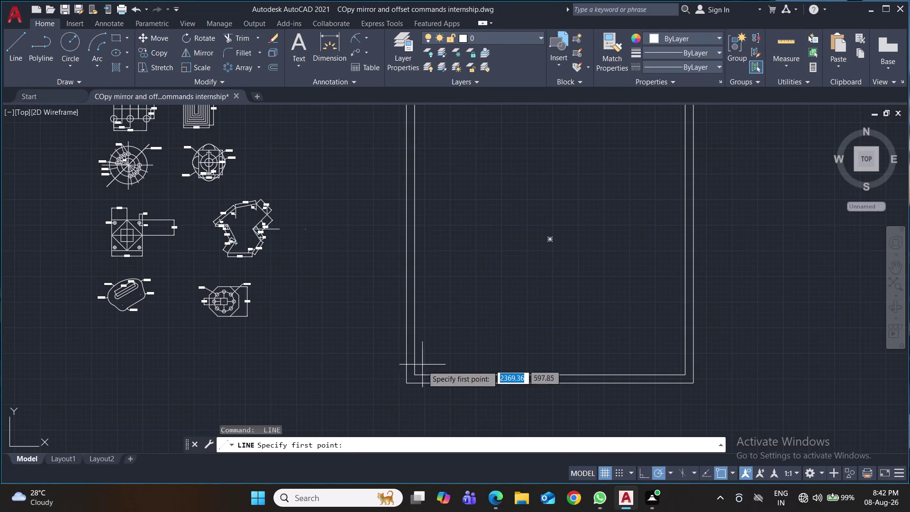
Draw diagonal mitre lines at the bottom-left and bottom-right frame corners, then save.
click(416, 376)
click(408, 386)
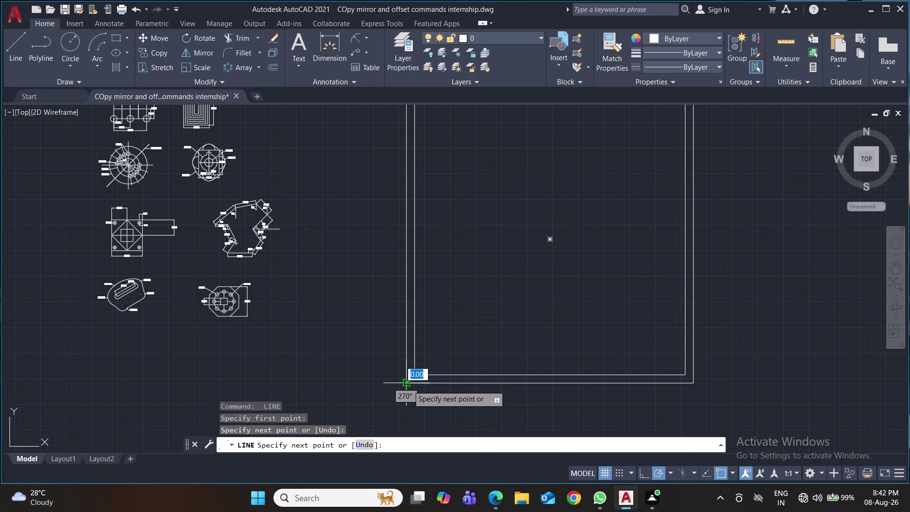
key(Return)
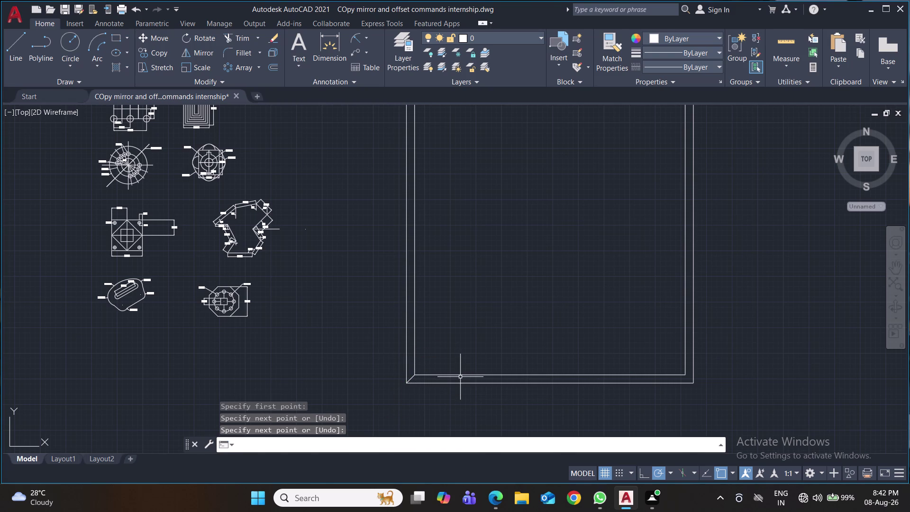
key(space)
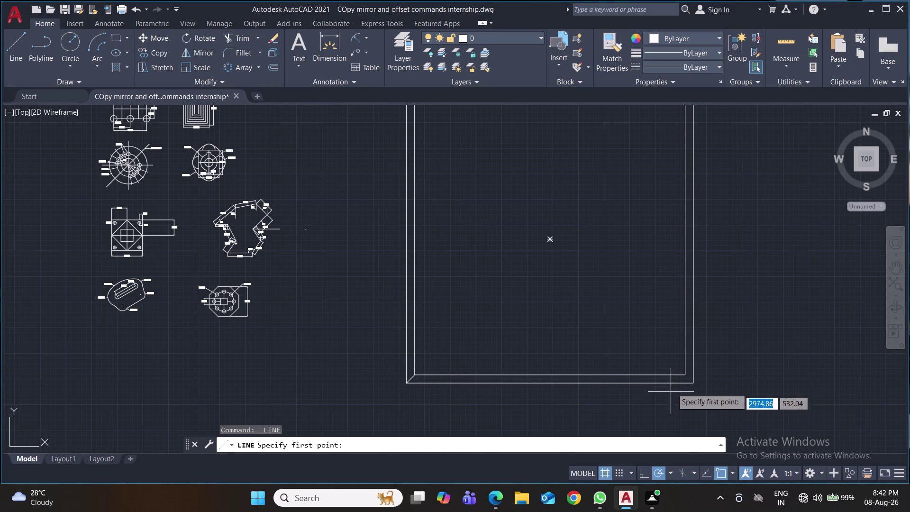
click(687, 378)
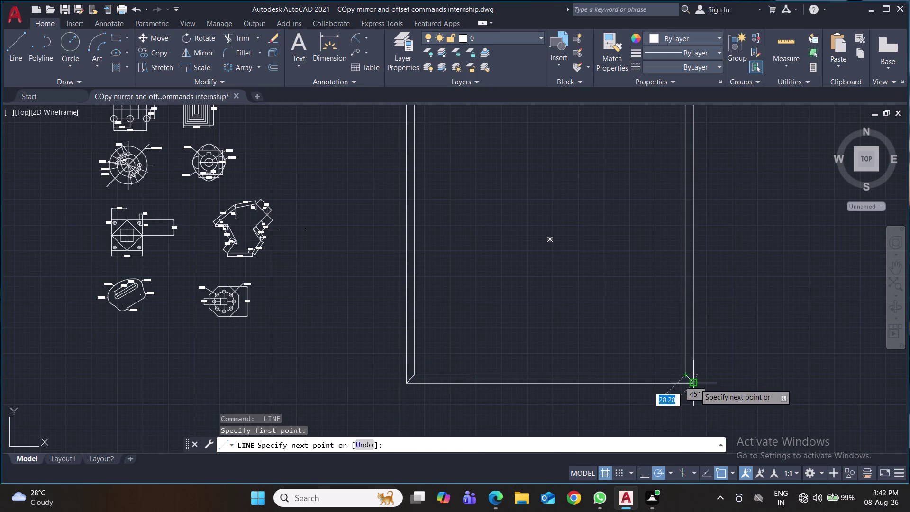
click(695, 384)
key(Return)
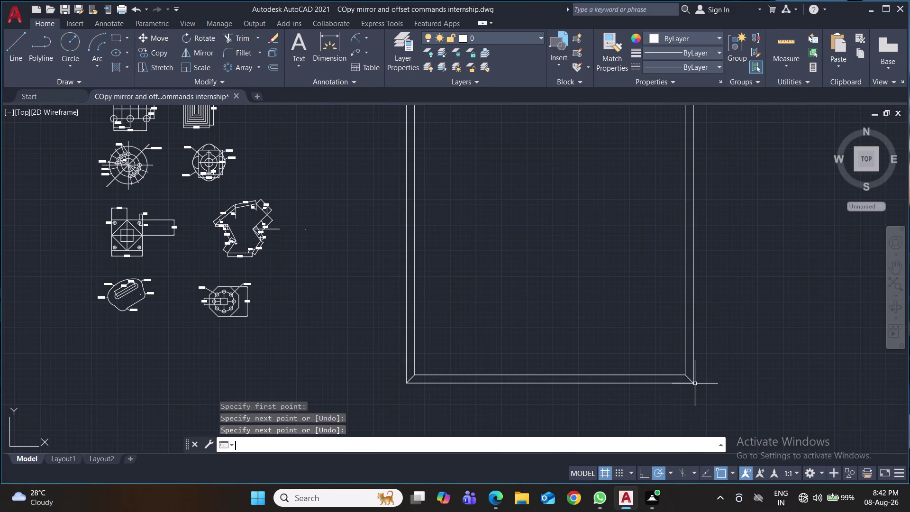
key(ctrl+s)
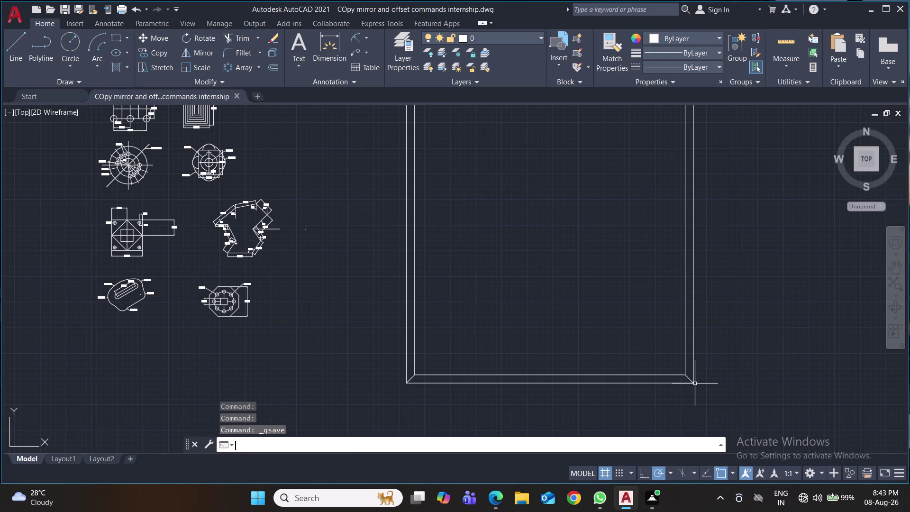
key(ctrl+s)
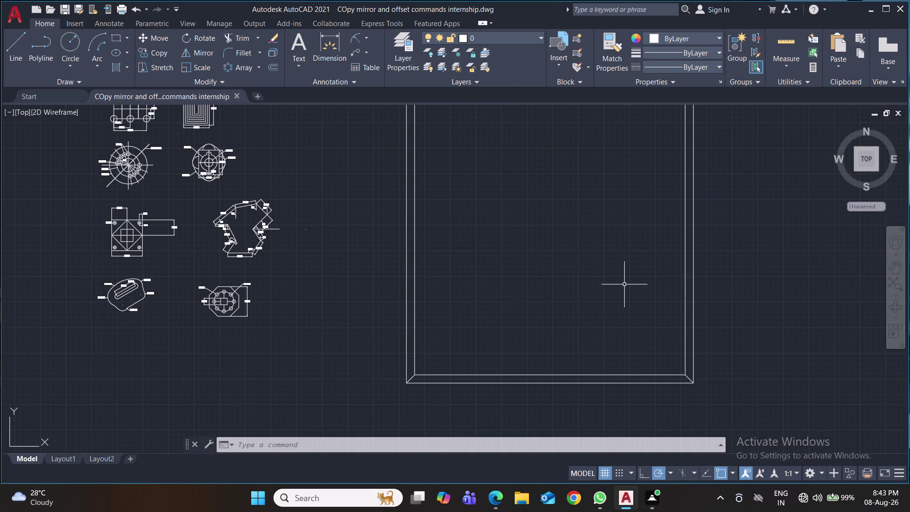
Draw a 20-unit vertical line down from the inner top edge near the top-left corner.
middle_drag(514, 322, 516, 366)
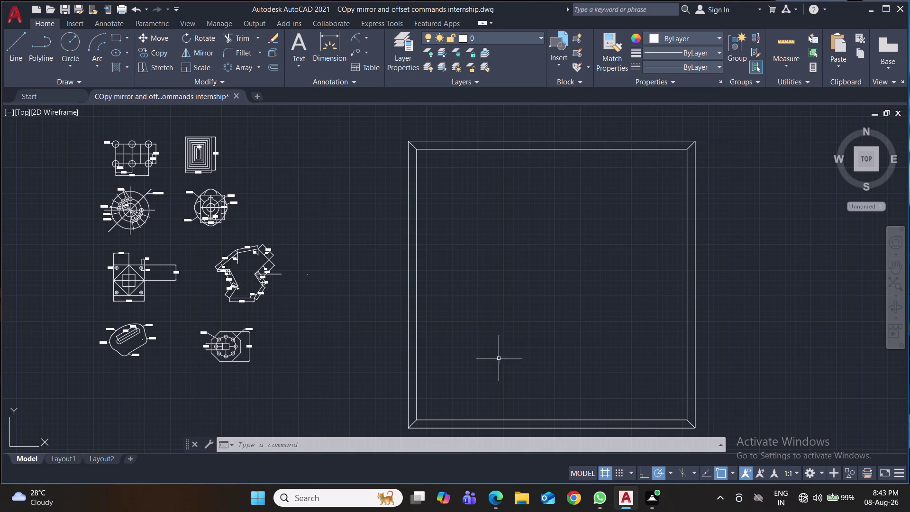
click(20, 47)
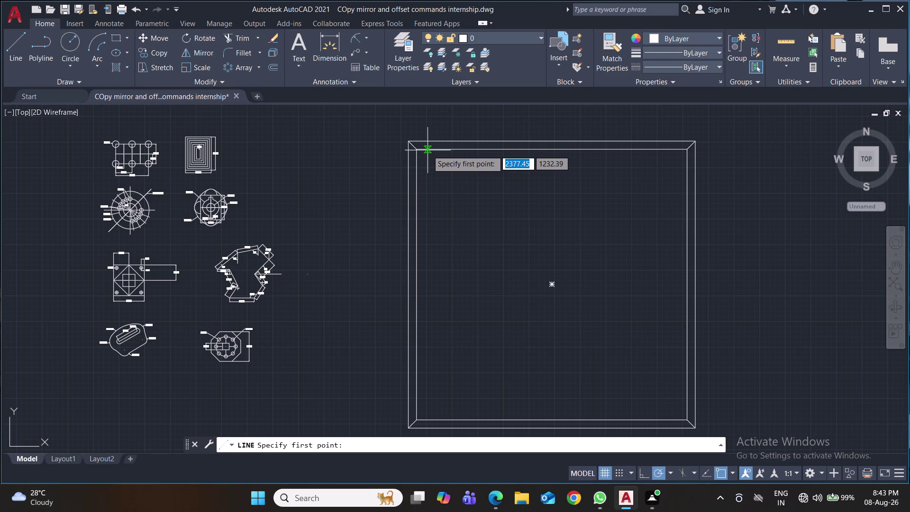
scroll(up, 3)
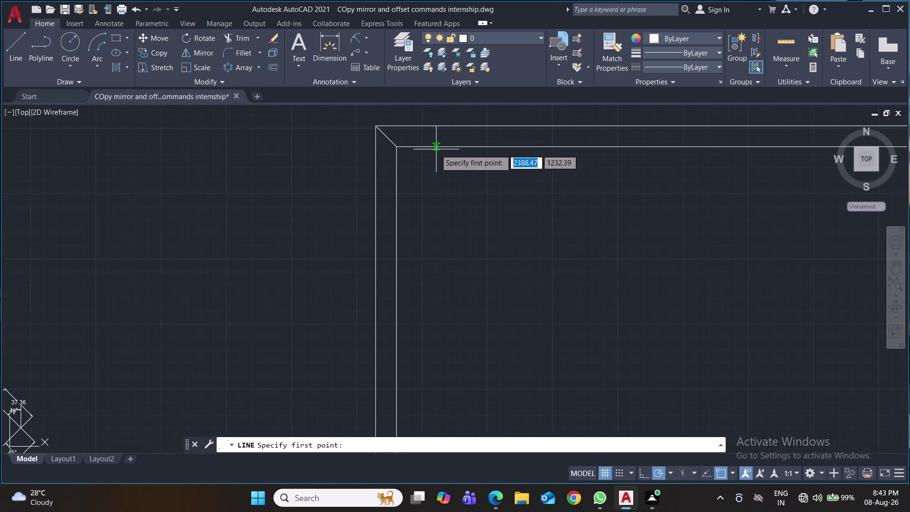
scroll(up, 3)
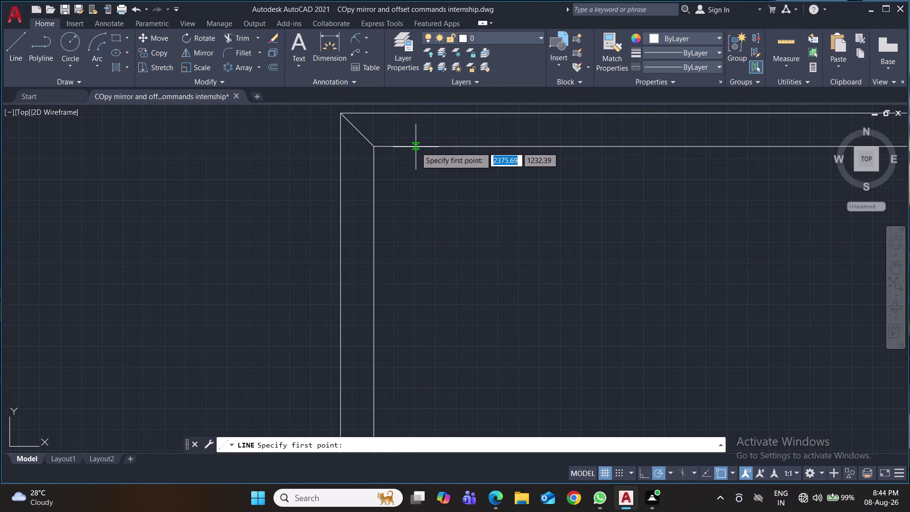
click(416, 148)
text(2)
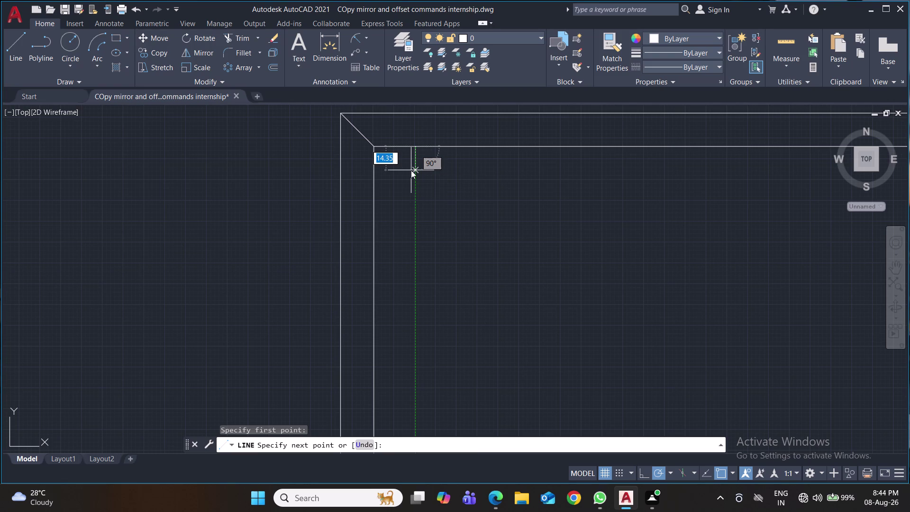
text(0)
key(Return)
key(Return)
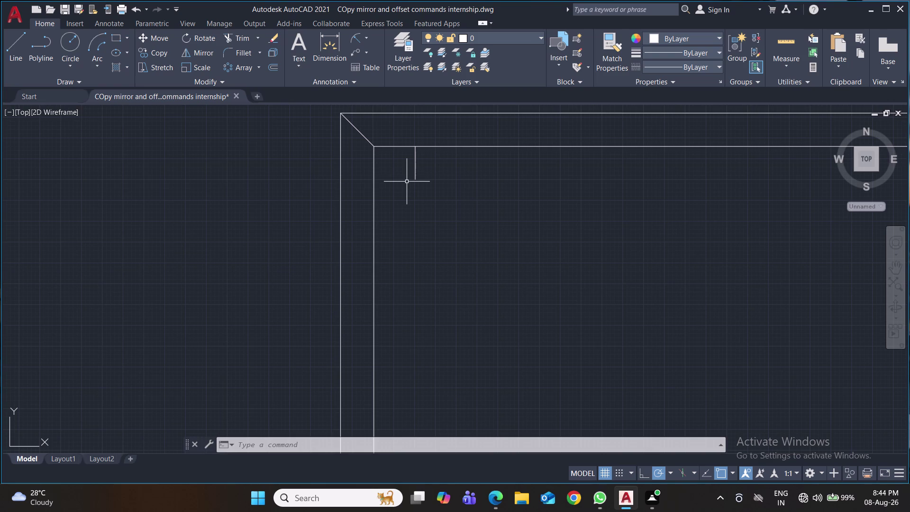
Draw a 20-unit line from the short line's lower end, then delete both helper lines.
key(l)
key(Return)
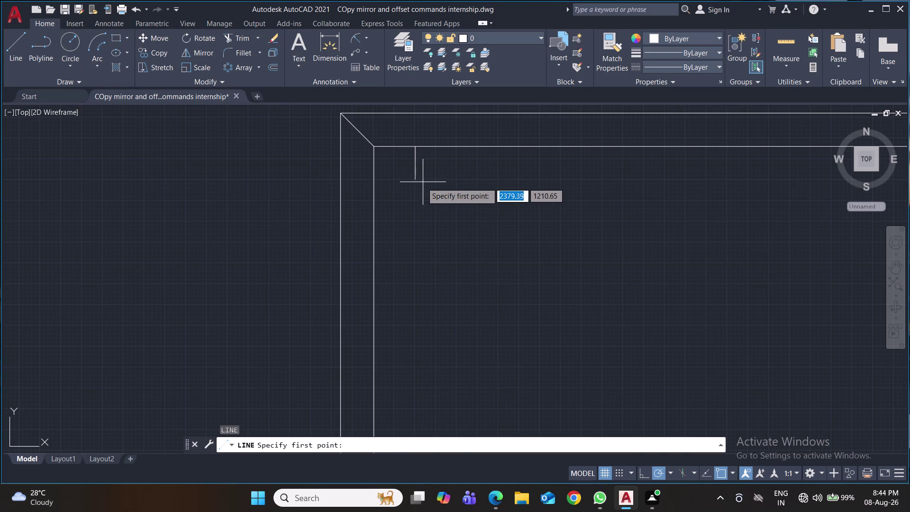
click(416, 180)
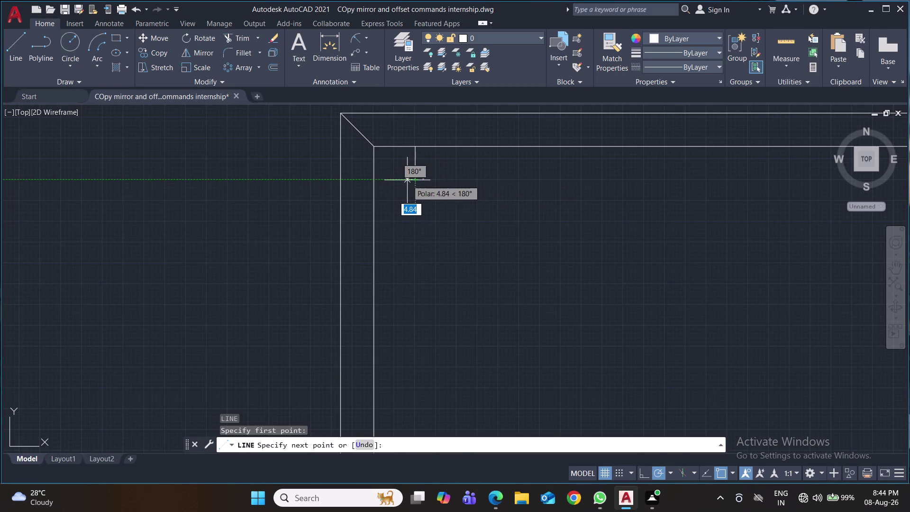
text(20)
key(Return)
key(Return)
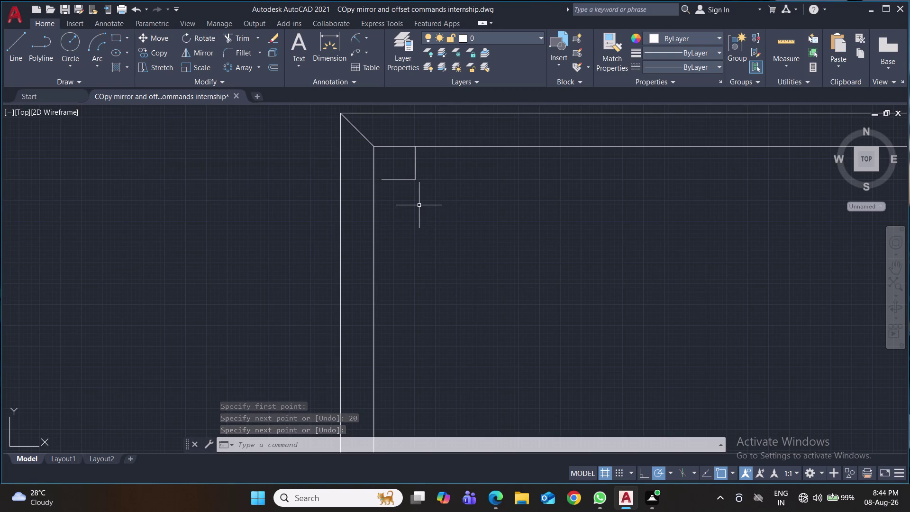
click(401, 180)
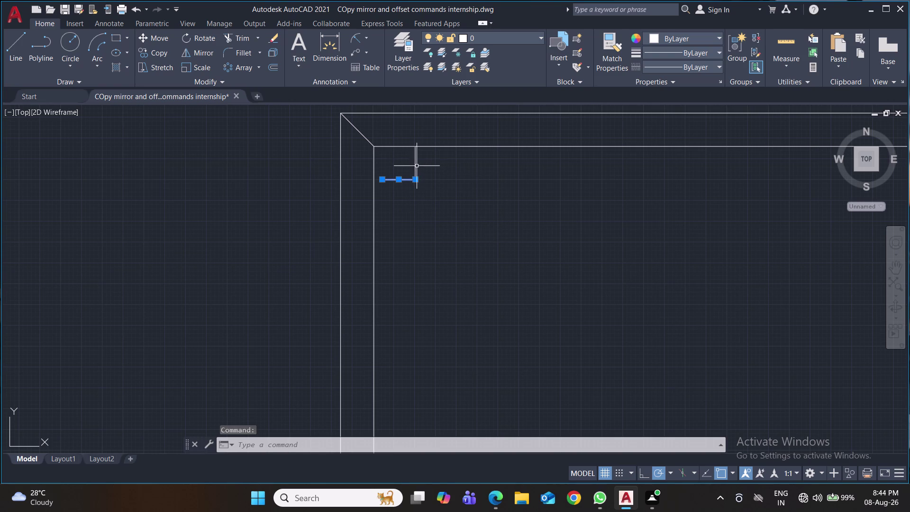
click(416, 165)
key(Delete)
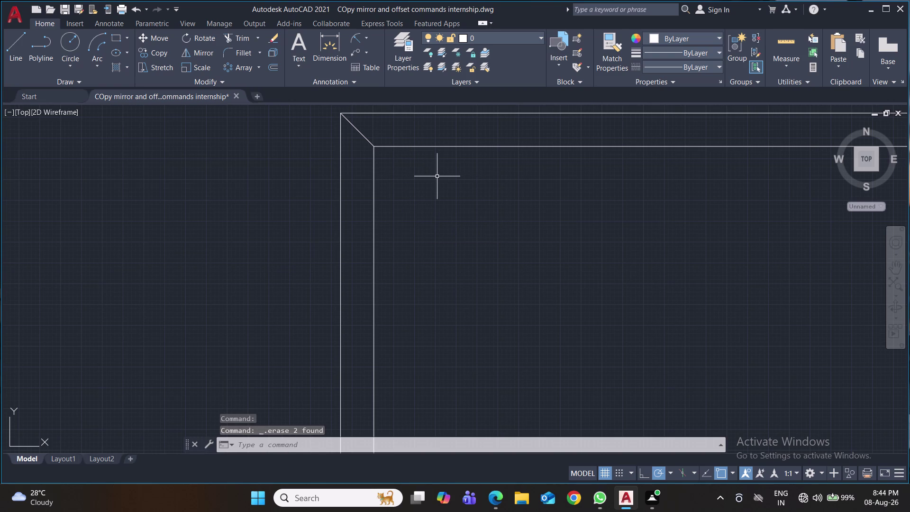
Draw a 20-unit trial line from the inner left edge and erase it.
key(l)
key(Return)
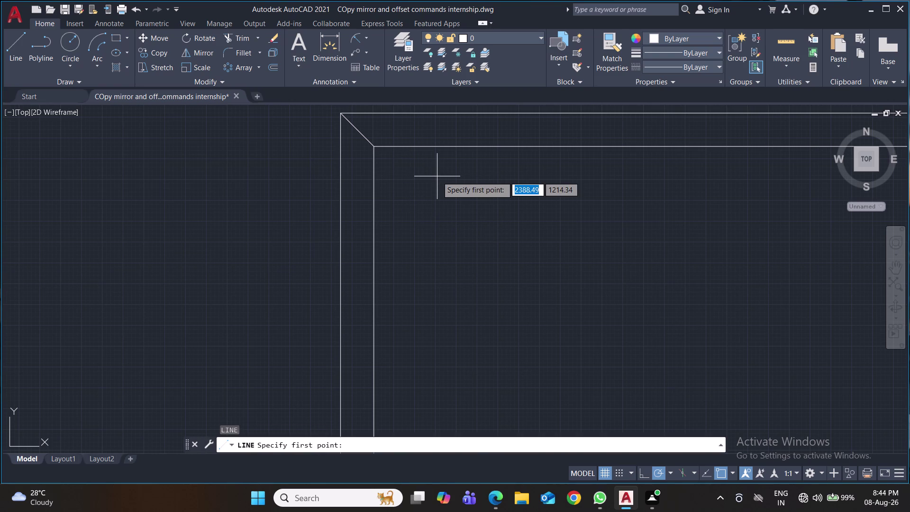
click(374, 181)
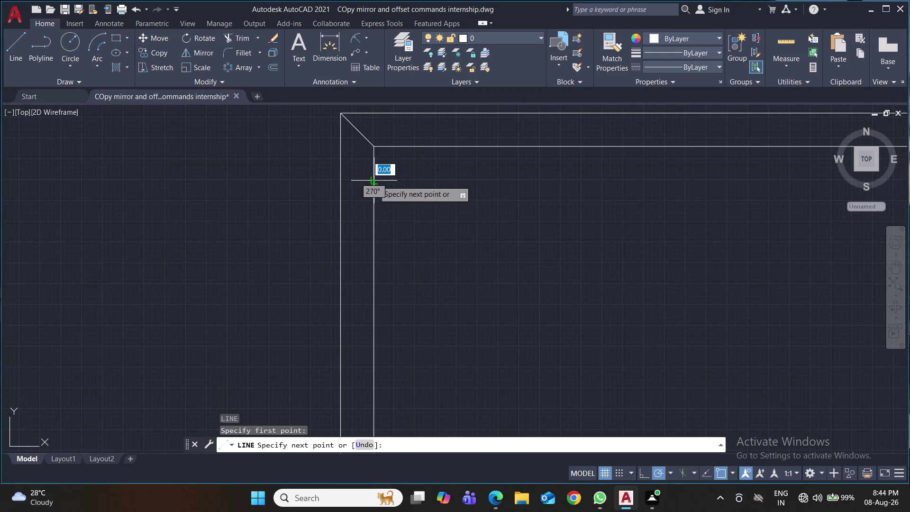
text(20)
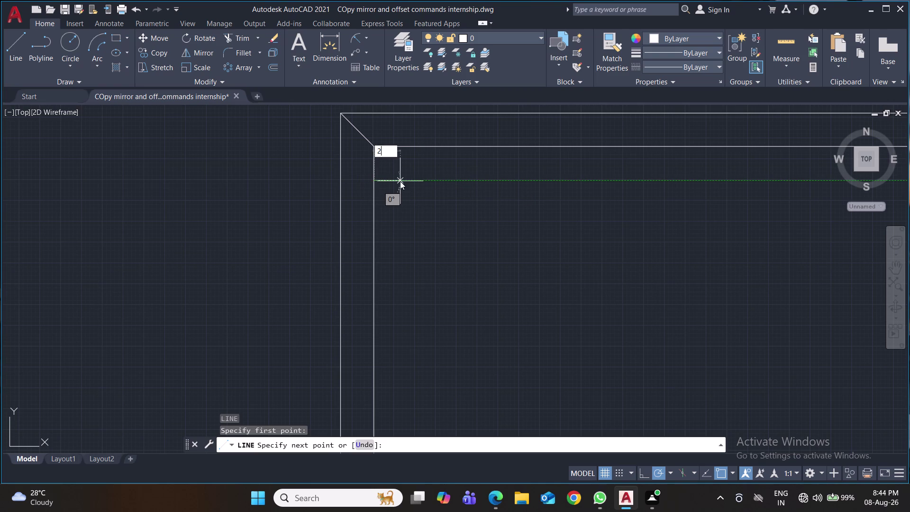
key(Return)
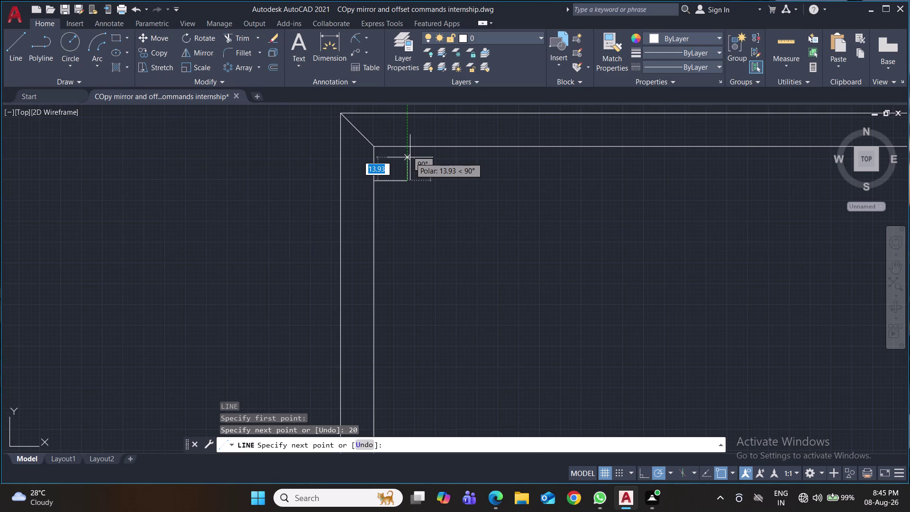
key(Return)
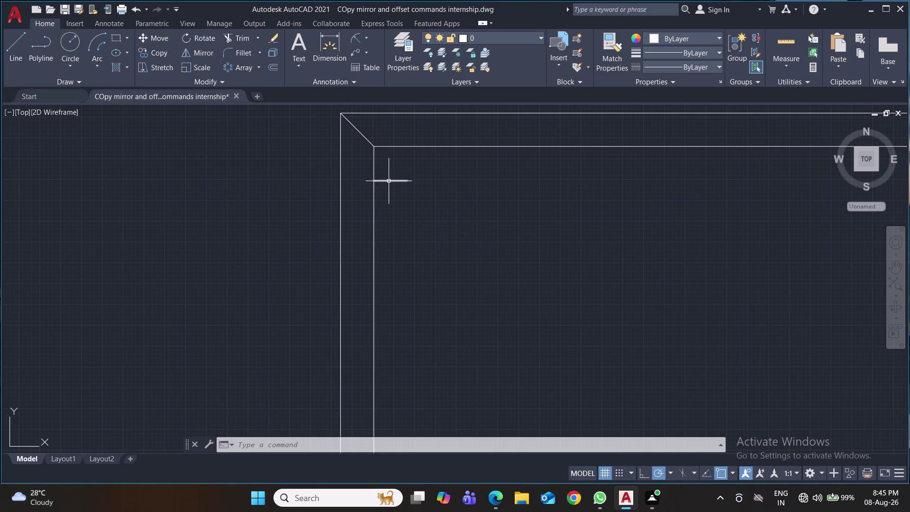
click(389, 181)
key(BackSpace)
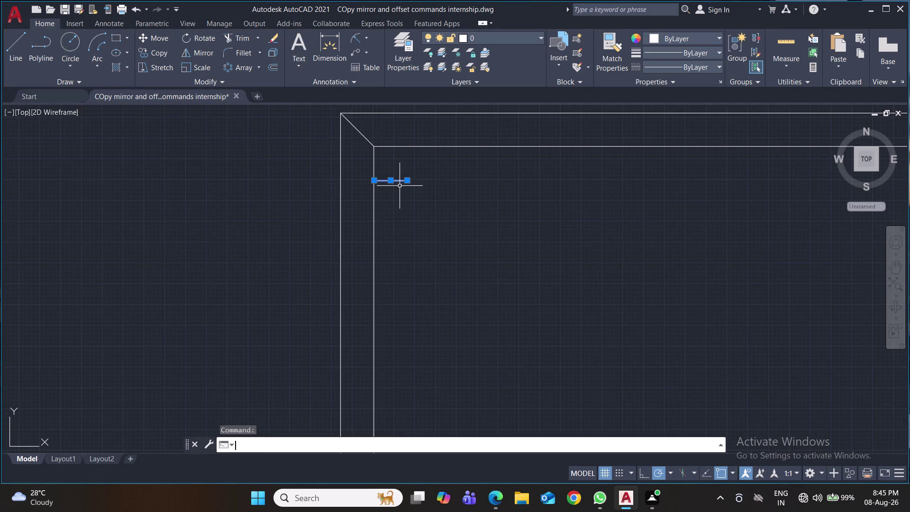
key(Delete)
key(Delete)
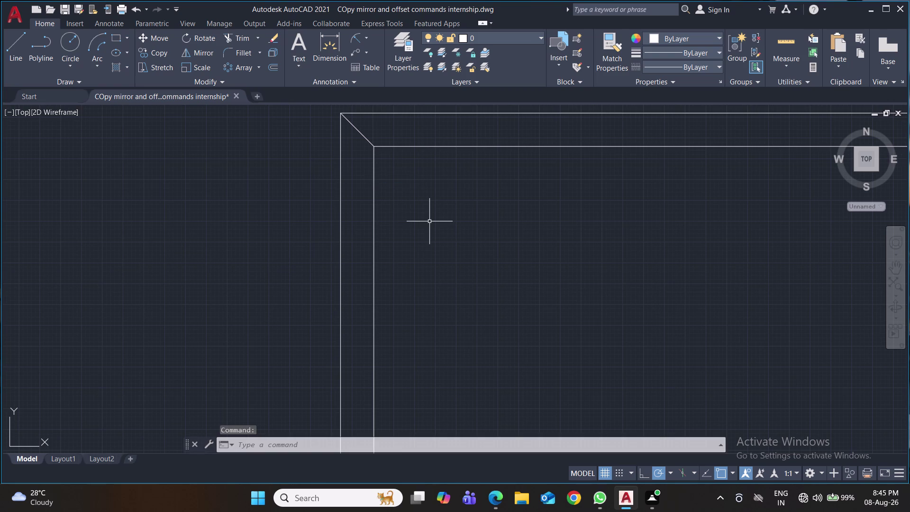
middle_drag(503, 214, 442, 222)
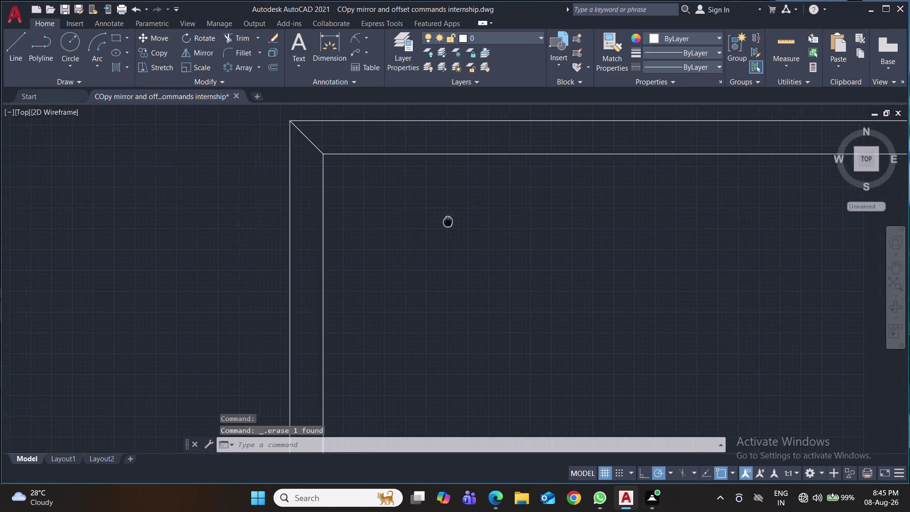
middle_drag(443, 222, 298, 225)
middle_drag(350, 237, 313, 213)
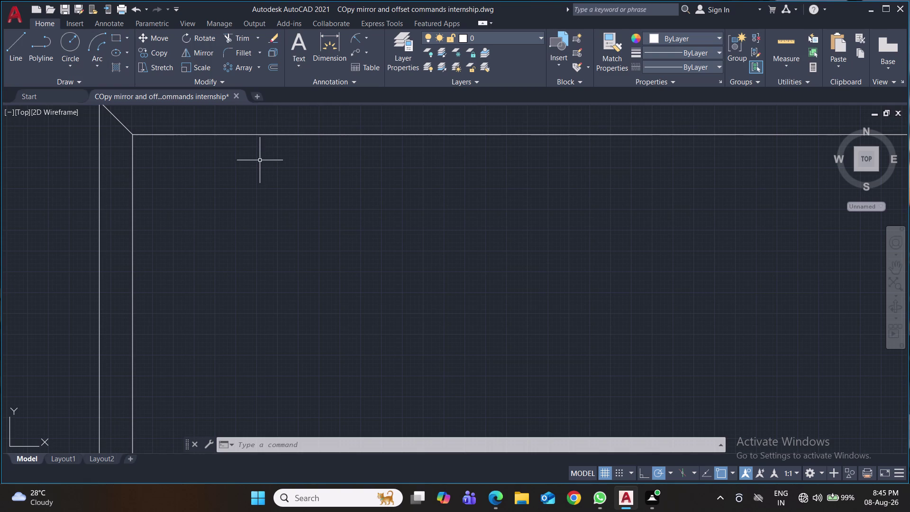
key(l)
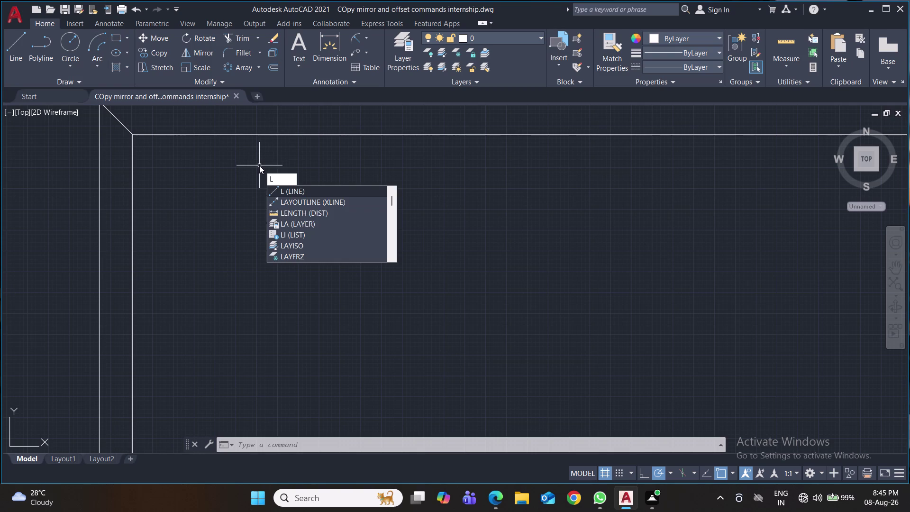
key(BackSpace)
text(rec)
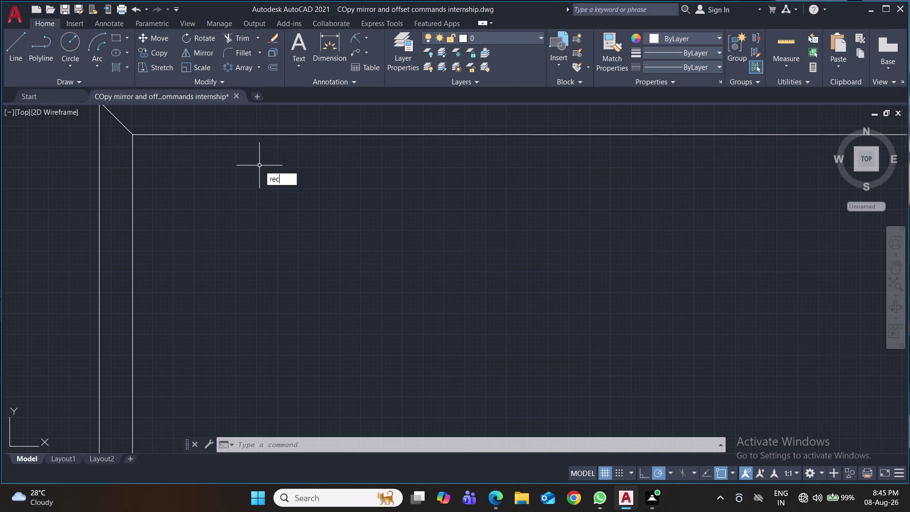
key(Return)
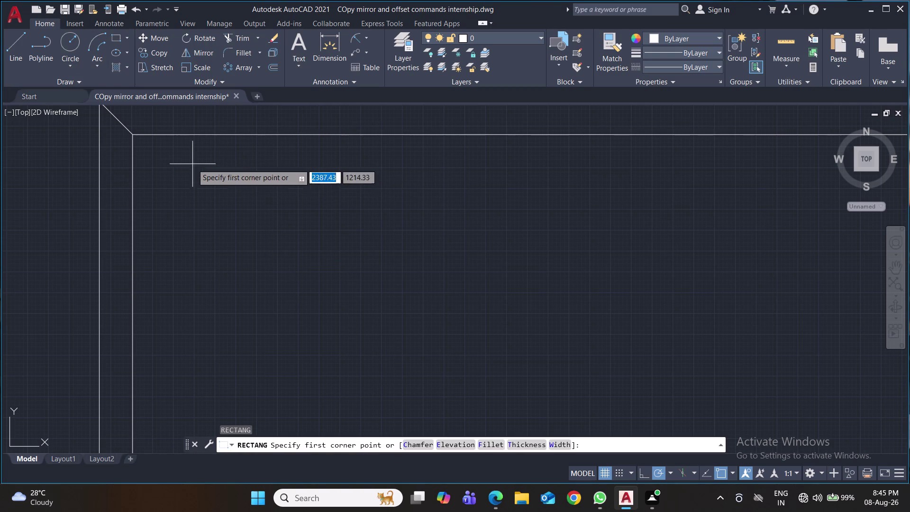
click(152, 147)
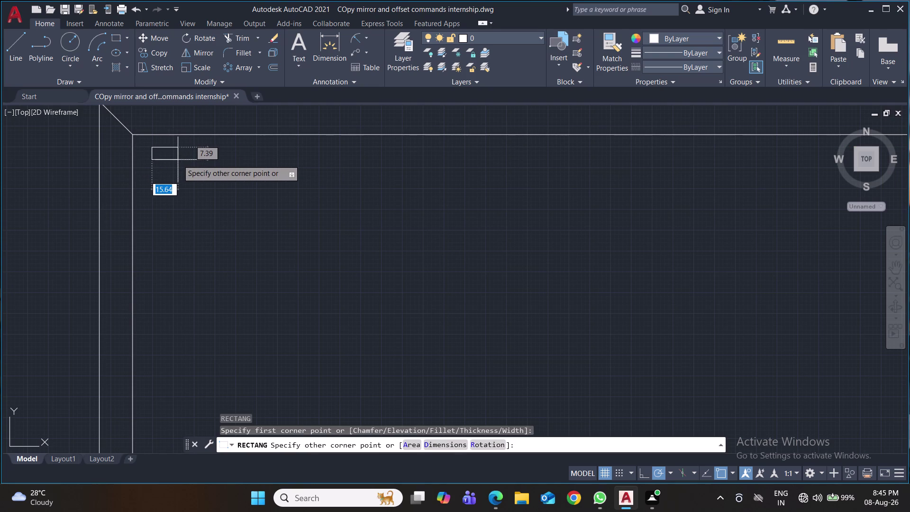
text(60)
key(Return)
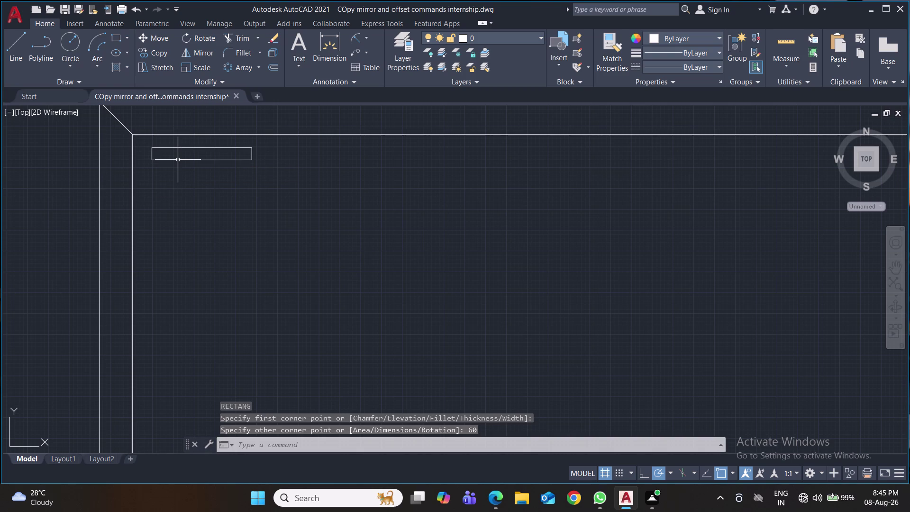
click(181, 159)
key(Delete)
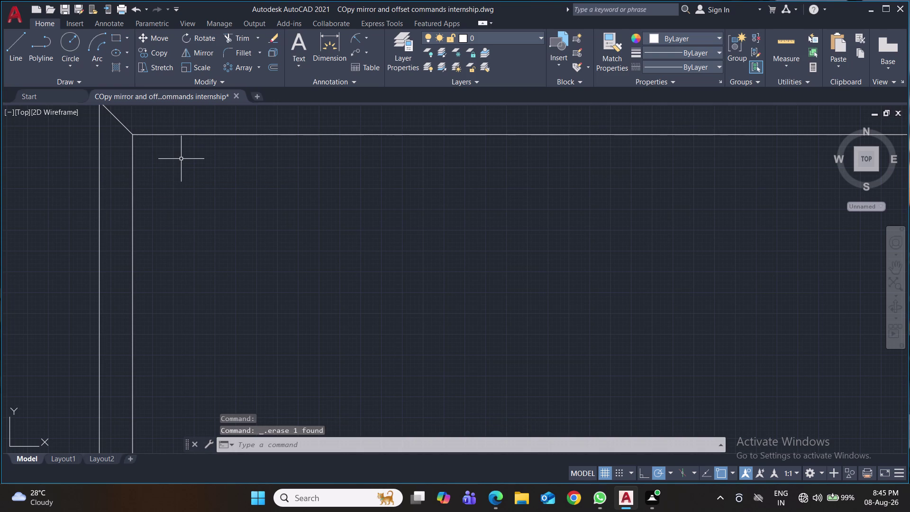
text(rec)
key(Return)
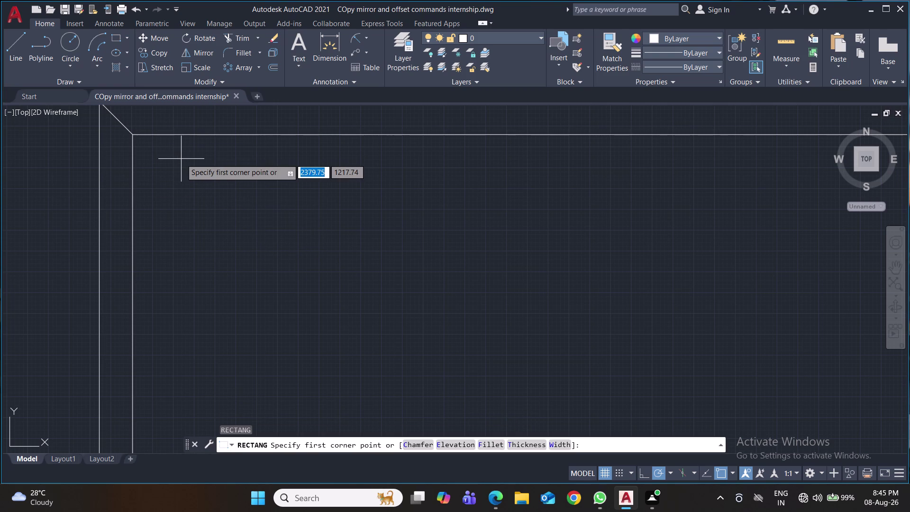
key(d)
key(Return)
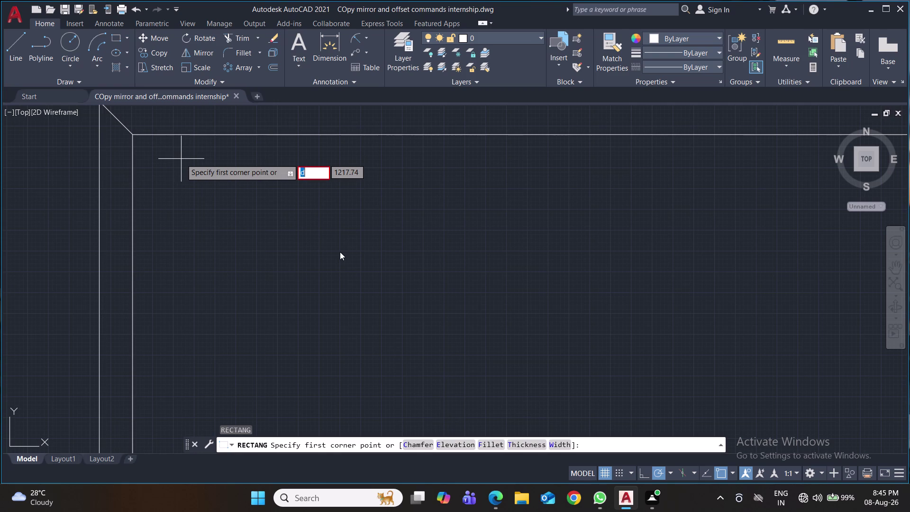
key(BackSpace)
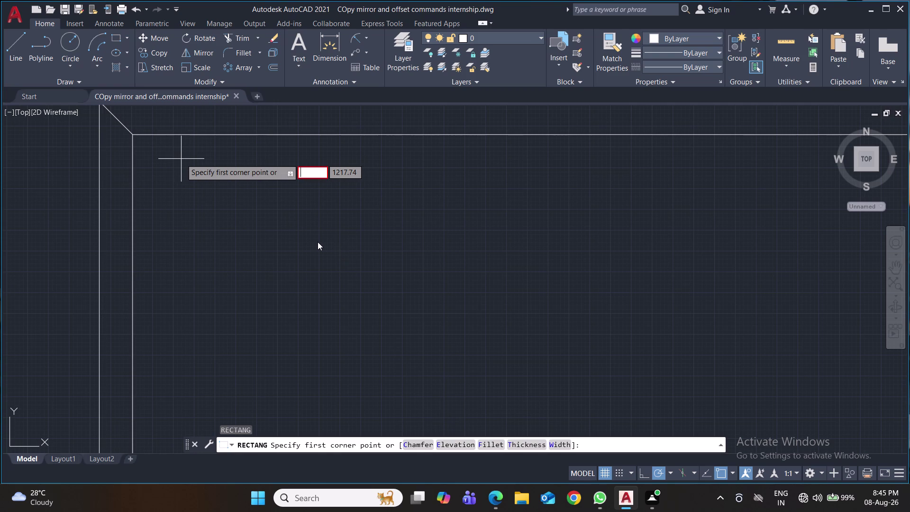
click(315, 242)
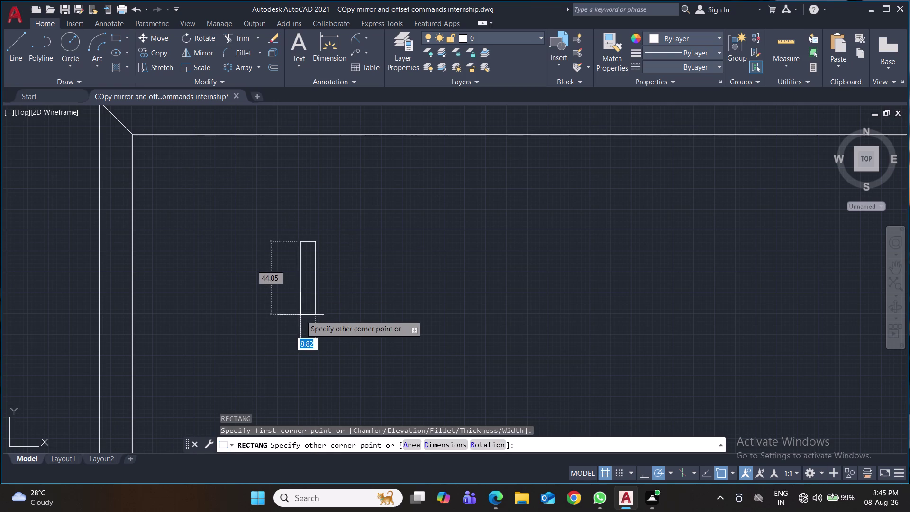
key(Delete)
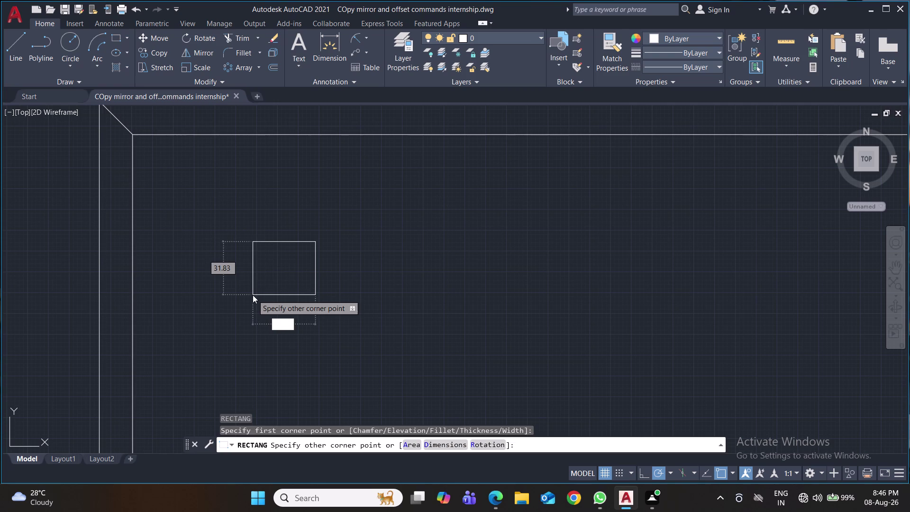
key(Escape)
key(Escape)
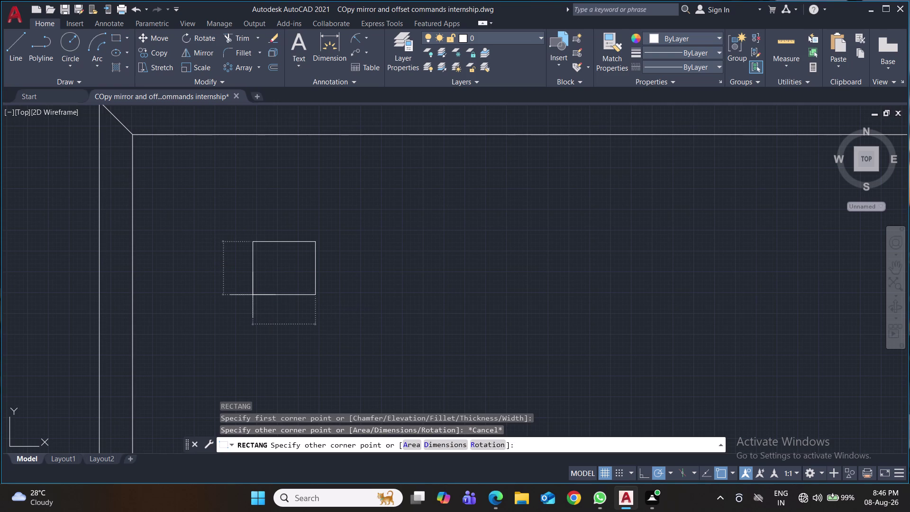
text(rec)
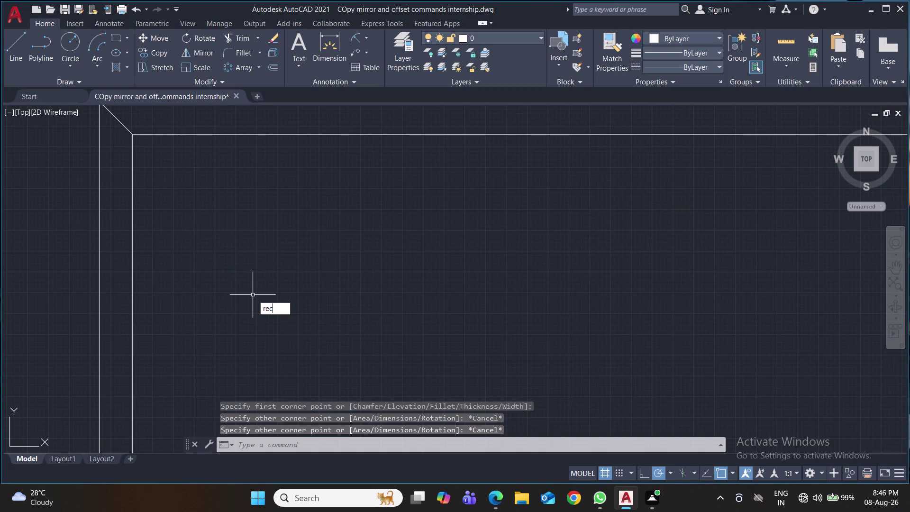
Draw a 60 by 60 rectangle just inside the frame's top-left inner corner.
key(Return)
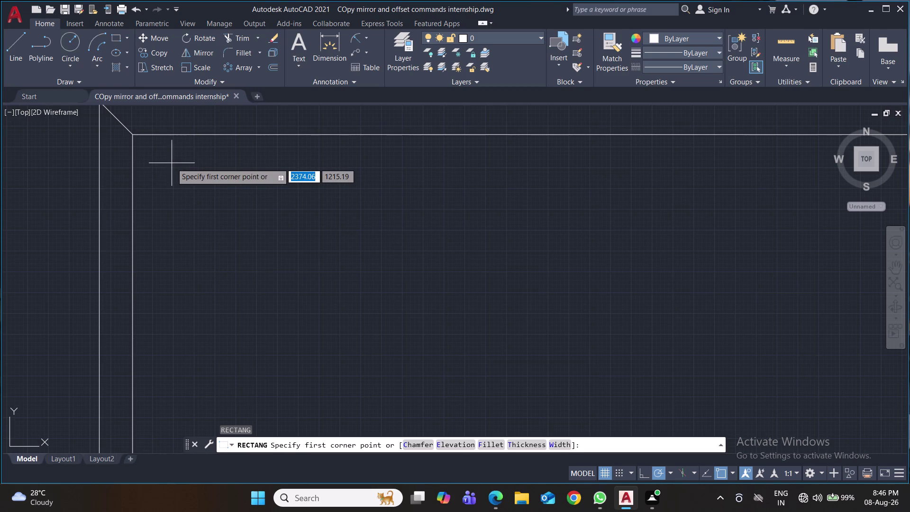
click(172, 163)
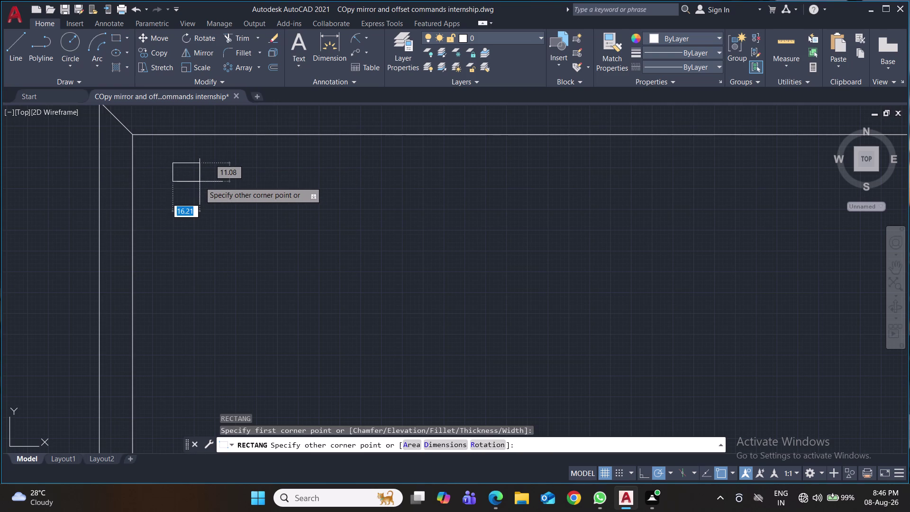
key(d)
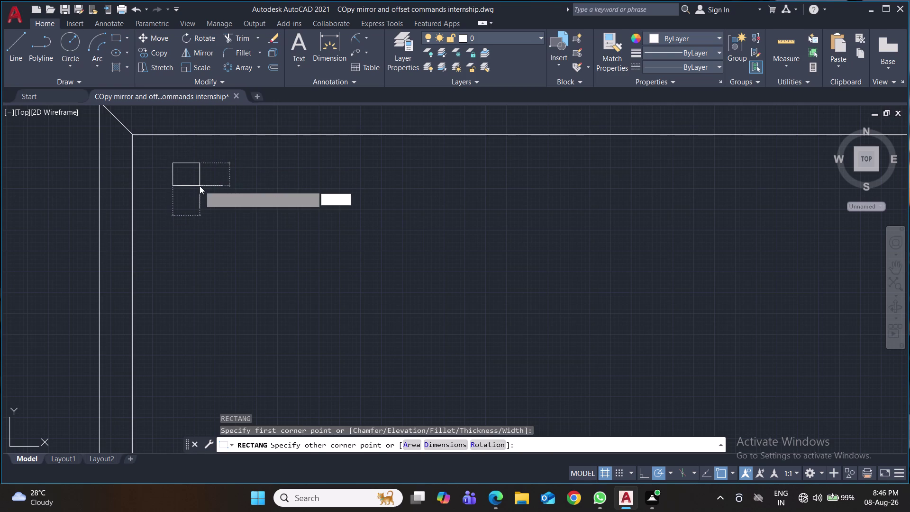
key(Return)
key(2)
key(BackSpace)
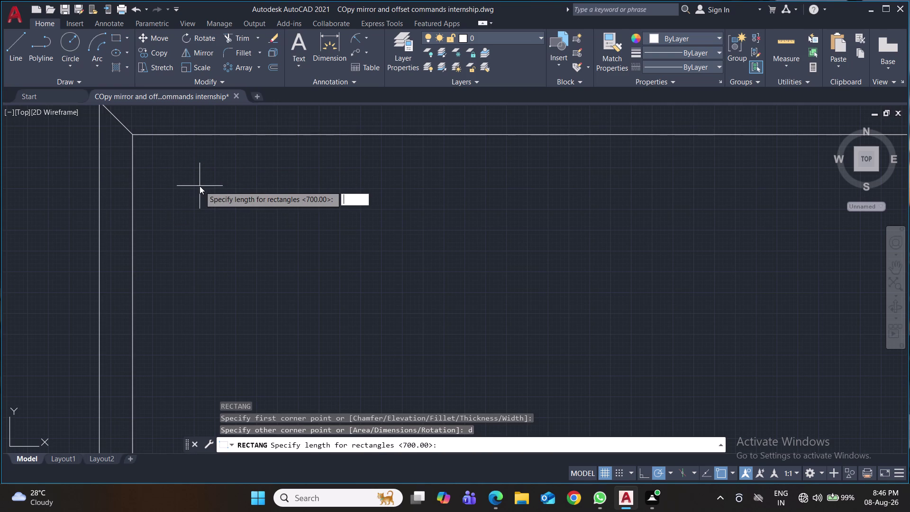
text(60)
key(Return)
text(60)
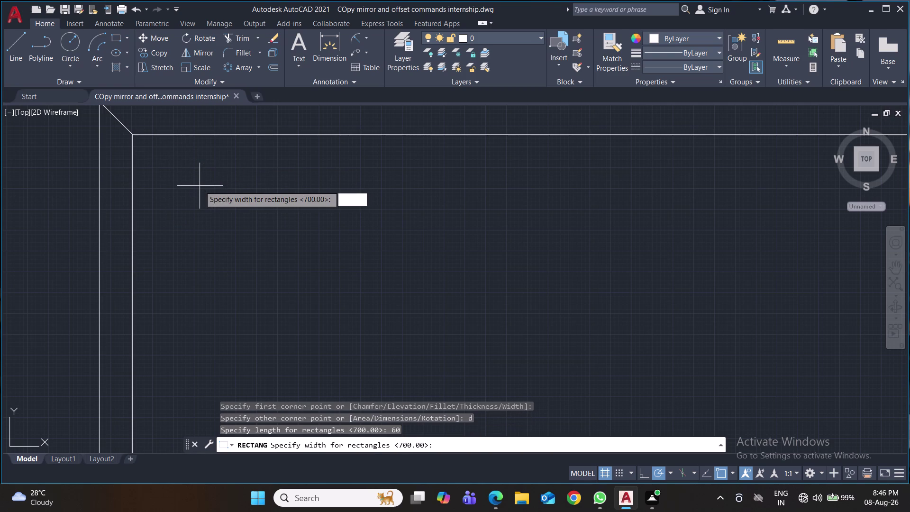
key(Return)
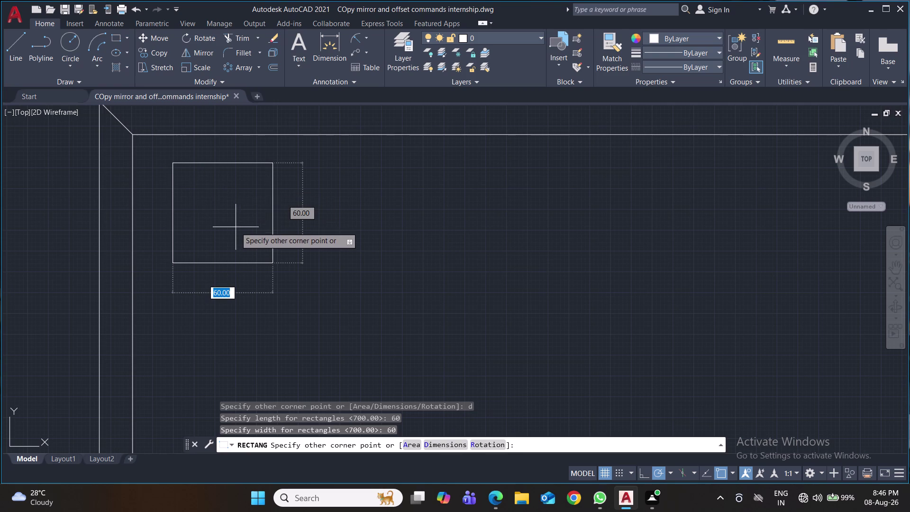
click(255, 243)
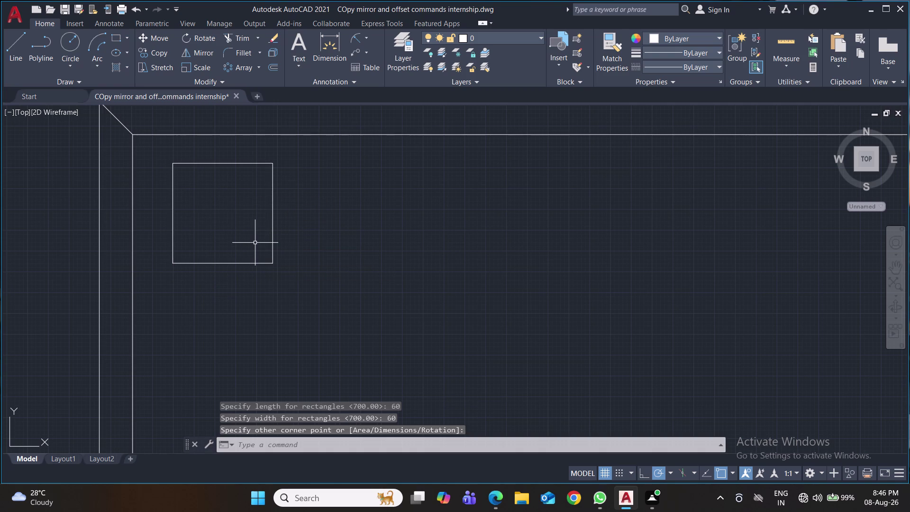
click(17, 45)
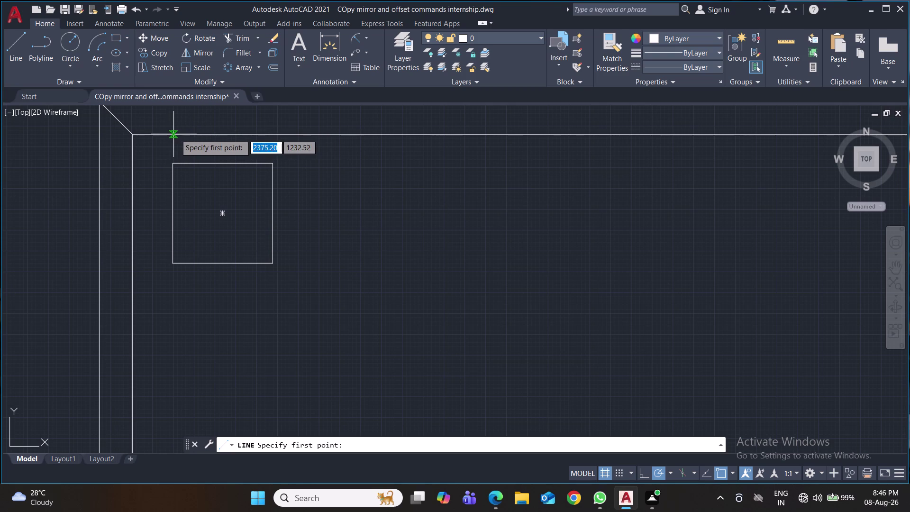
Draw a 20-unit horizontal line from the left inner edge and a 20-unit vertical line.
scroll(up, 3)
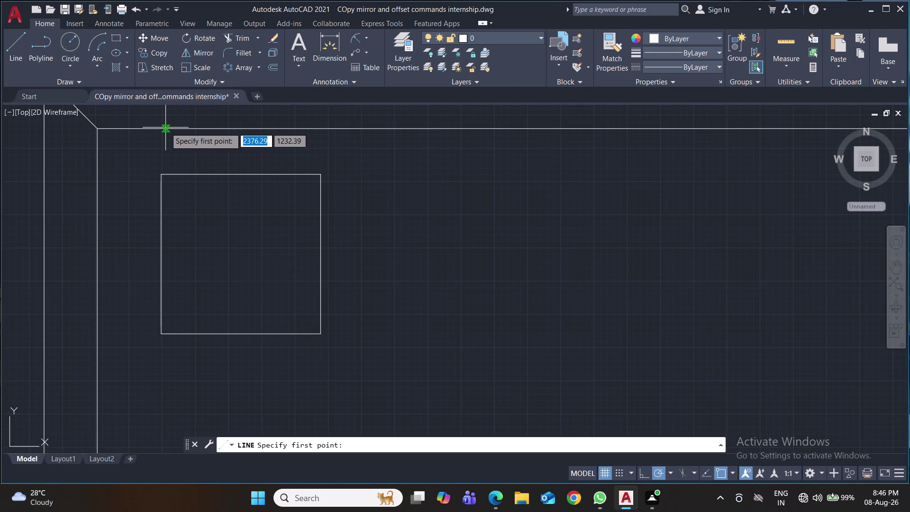
click(98, 162)
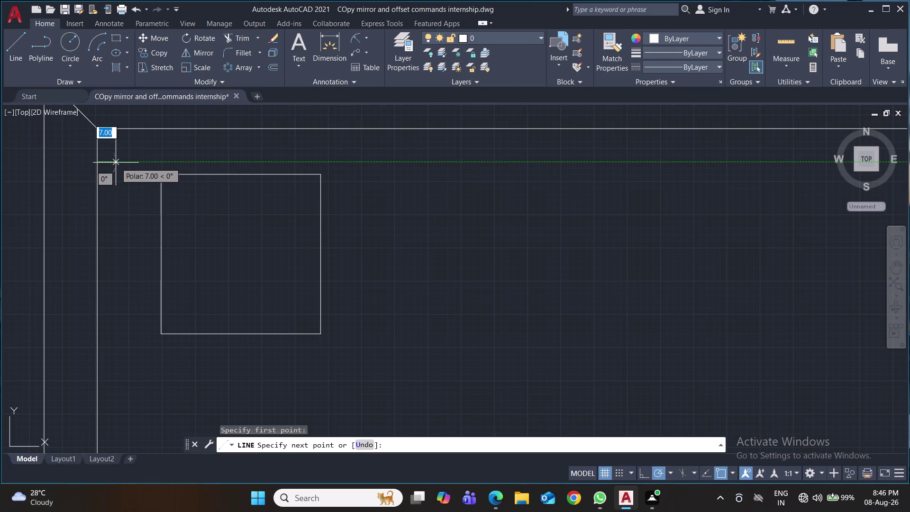
text(20)
key(Return)
key(Return)
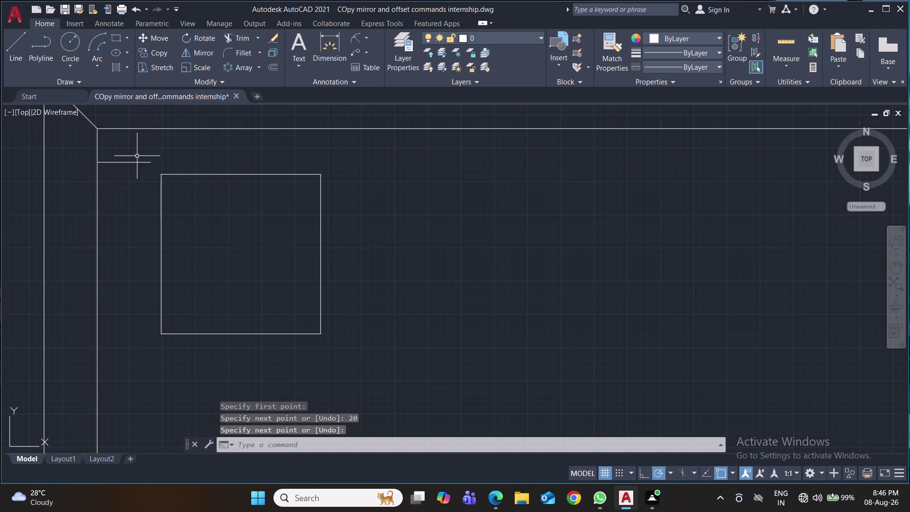
click(18, 45)
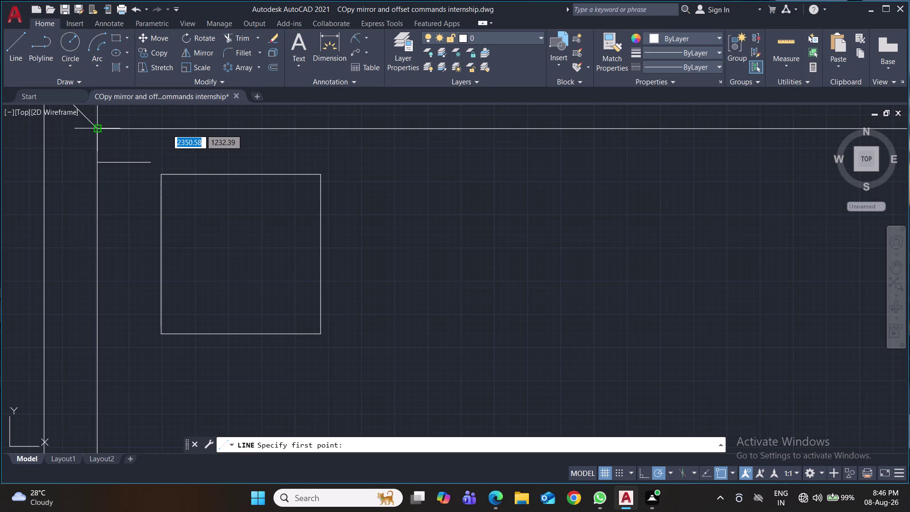
click(152, 160)
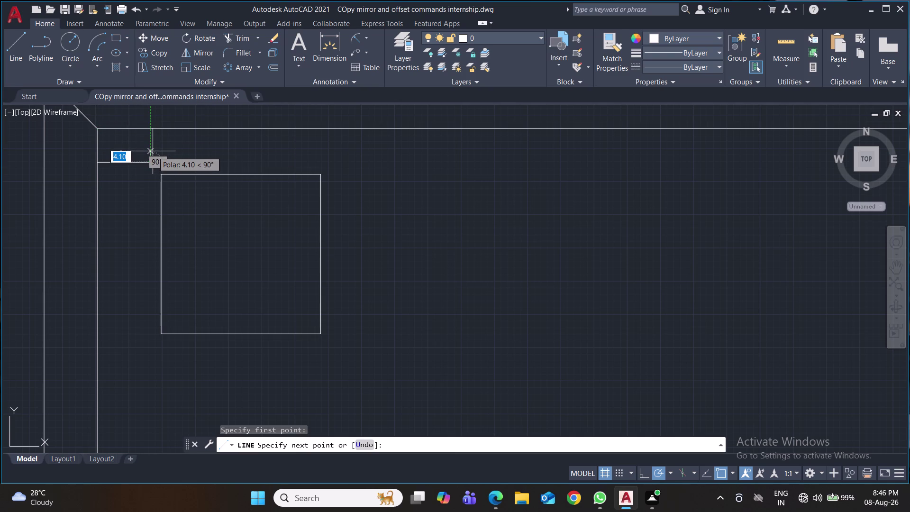
text(20)
key(Return)
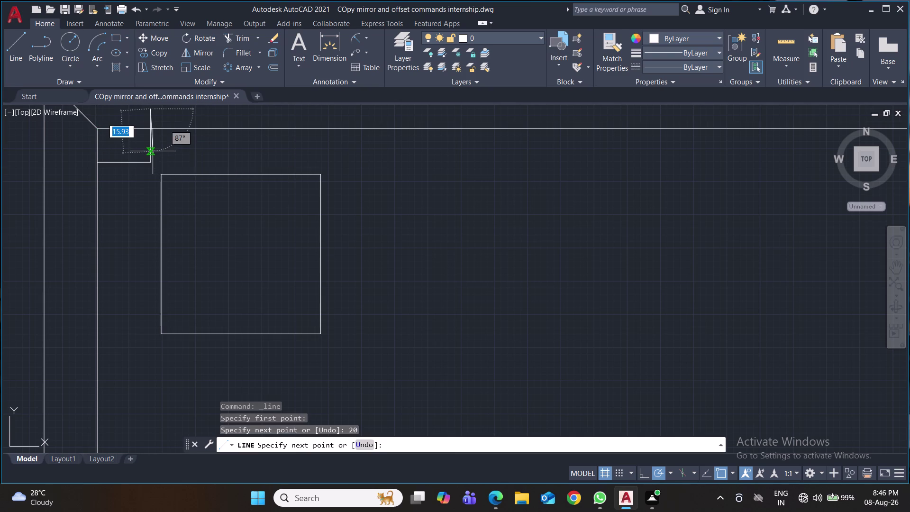
key(Return)
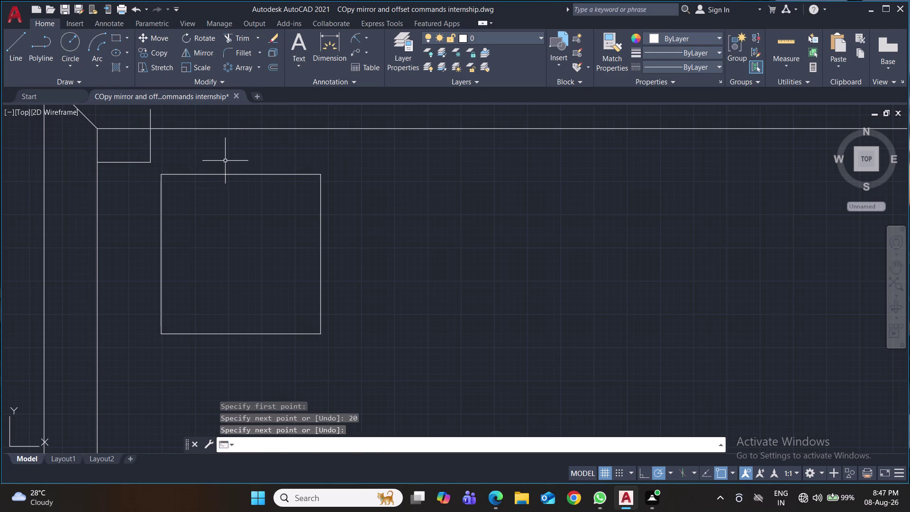
Grip-edit the vertical line's endpoint so the lines meet the frame edges.
click(150, 158)
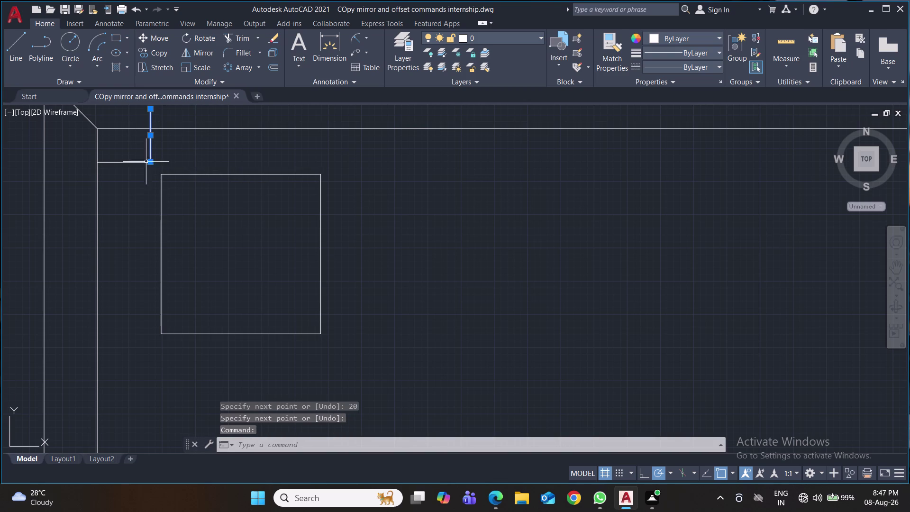
click(138, 164)
drag(151, 152, 151, 164)
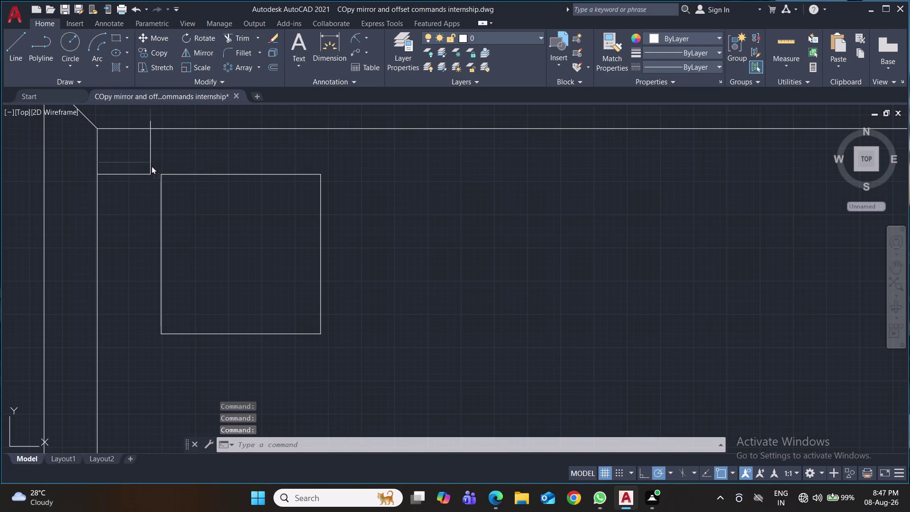
drag(151, 164, 152, 172)
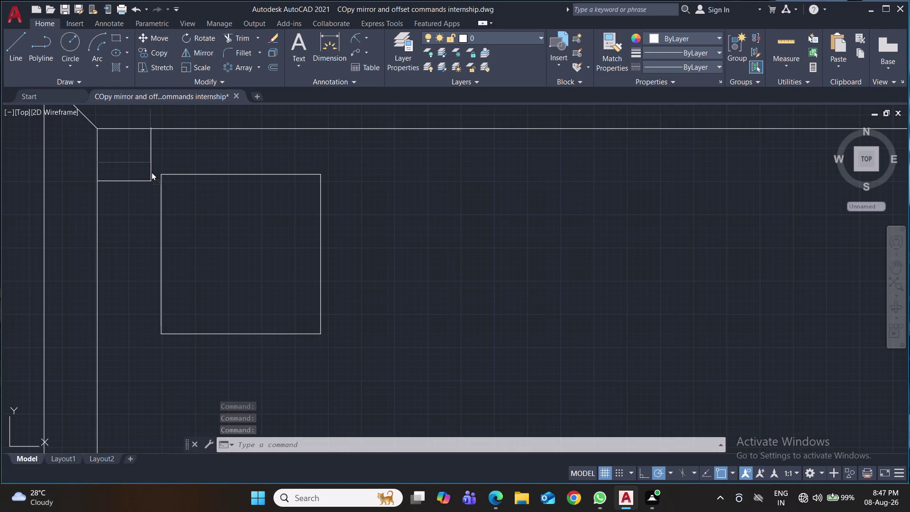
drag(151, 171, 151, 172)
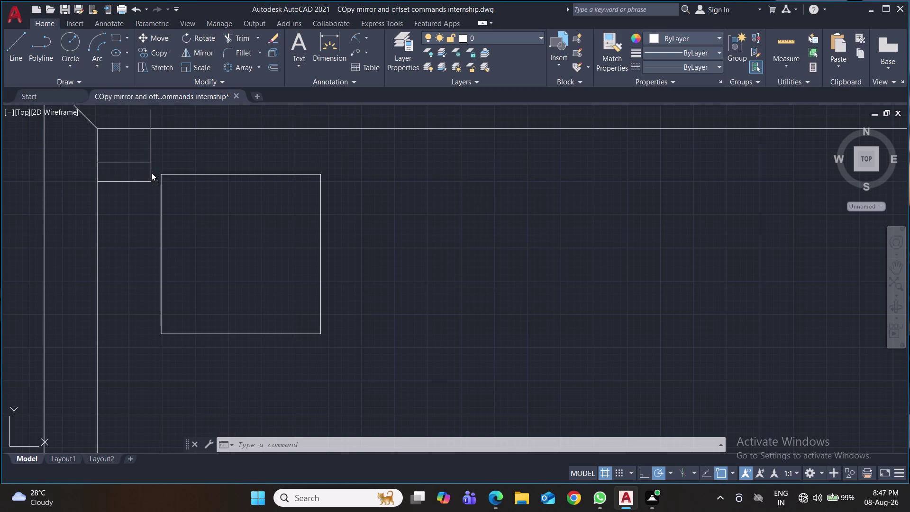
drag(151, 172, 151, 173)
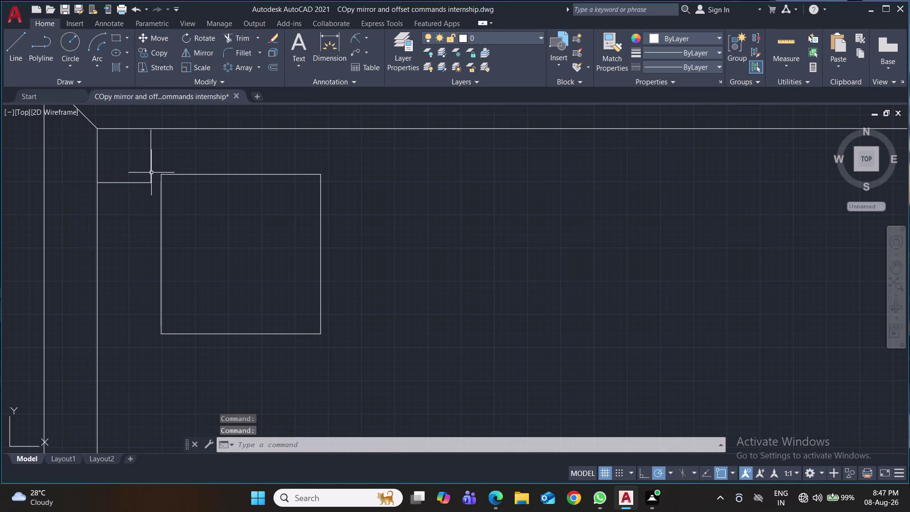
Select both corner lines, stretch their endpoint grips toward the frame border, and save.
click(151, 173)
click(151, 171)
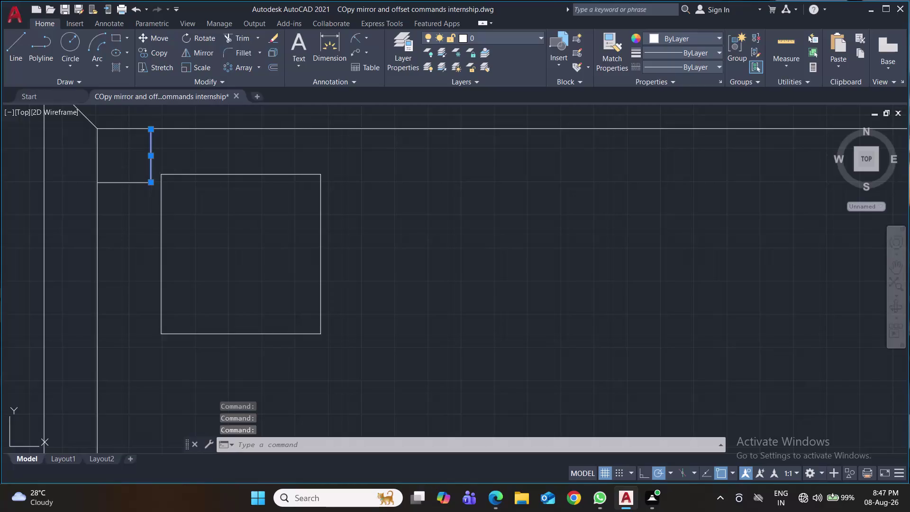
click(139, 183)
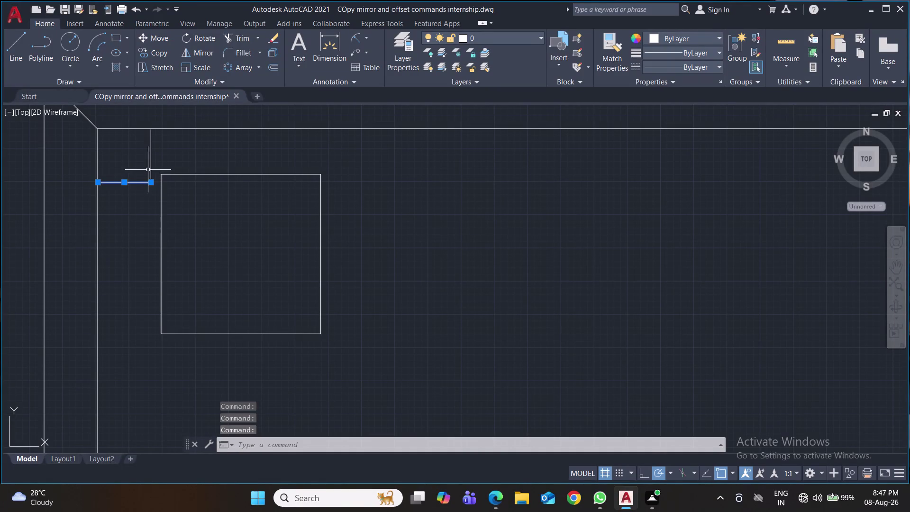
click(150, 166)
scroll(up, 3)
middle_drag(164, 156, 166, 159)
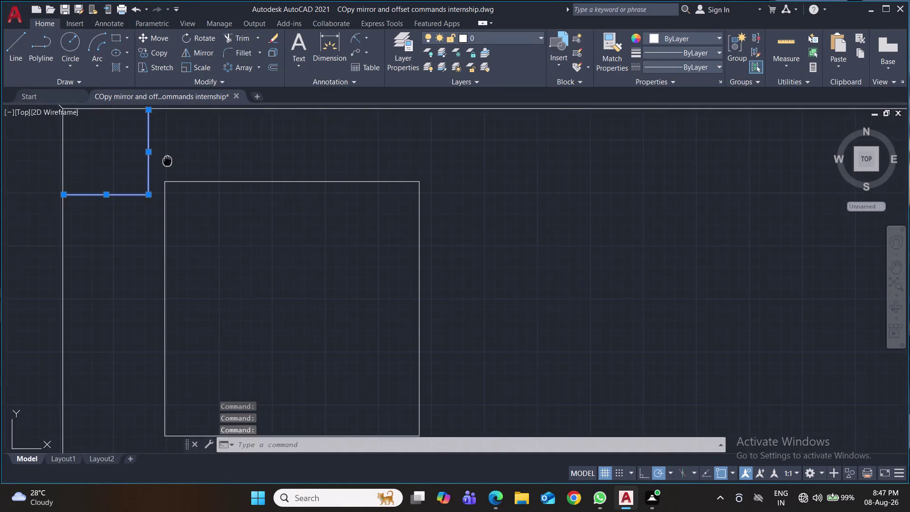
middle_drag(167, 159, 174, 207)
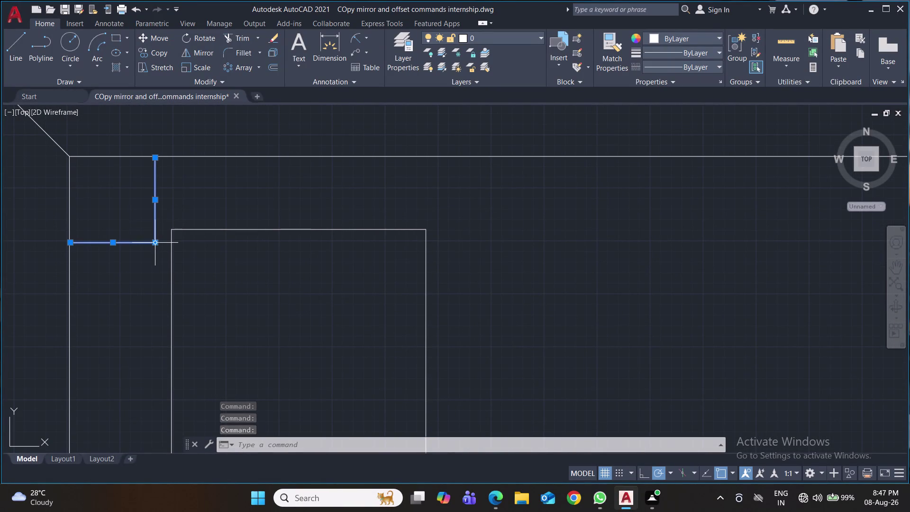
click(157, 240)
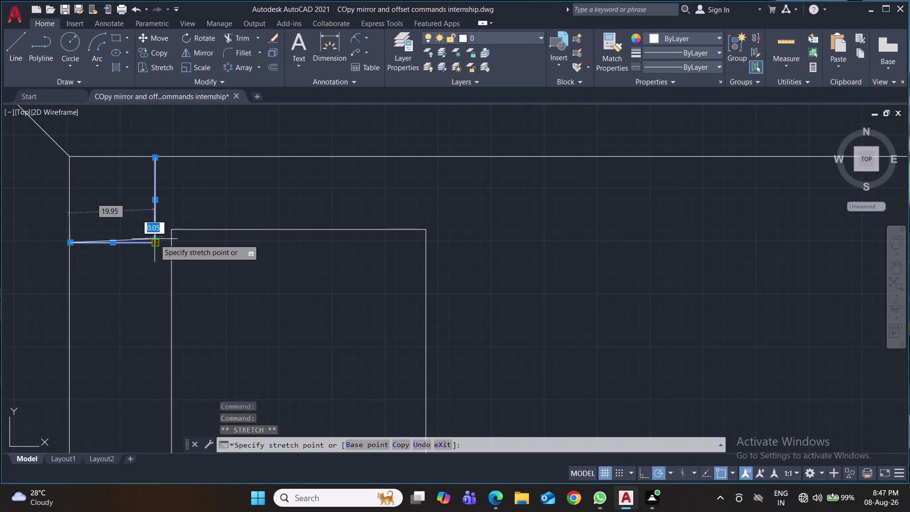
click(154, 241)
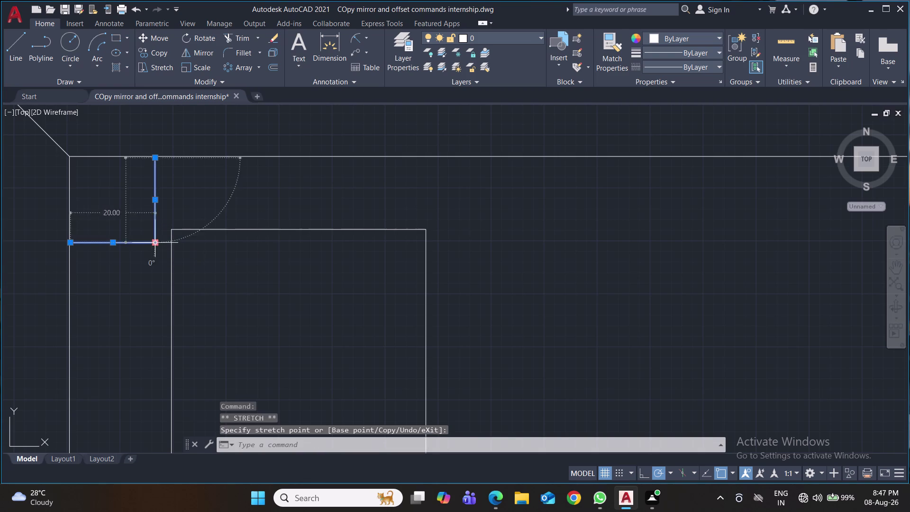
click(173, 219)
click(182, 206)
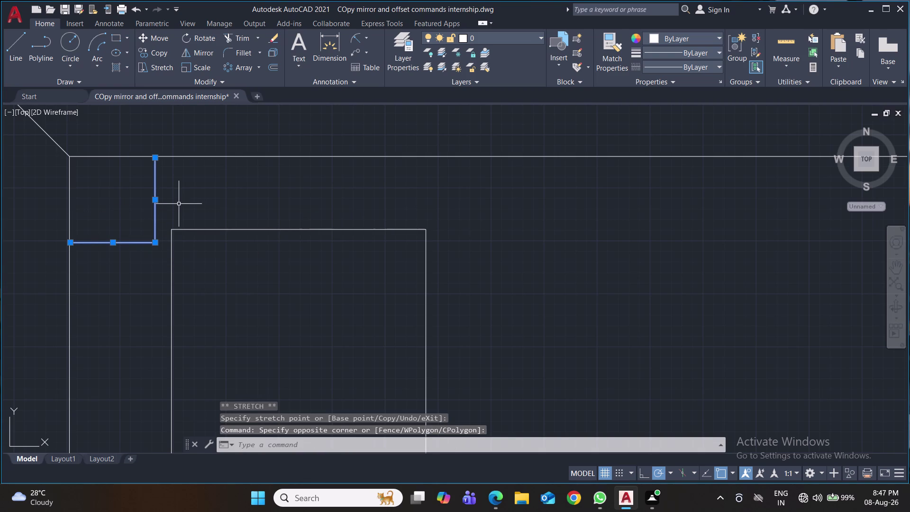
key(ctrl+s)
Reselect the vertical and horizontal corner lines and stretch the vertical line's midpoint grip.
scroll(up, 3)
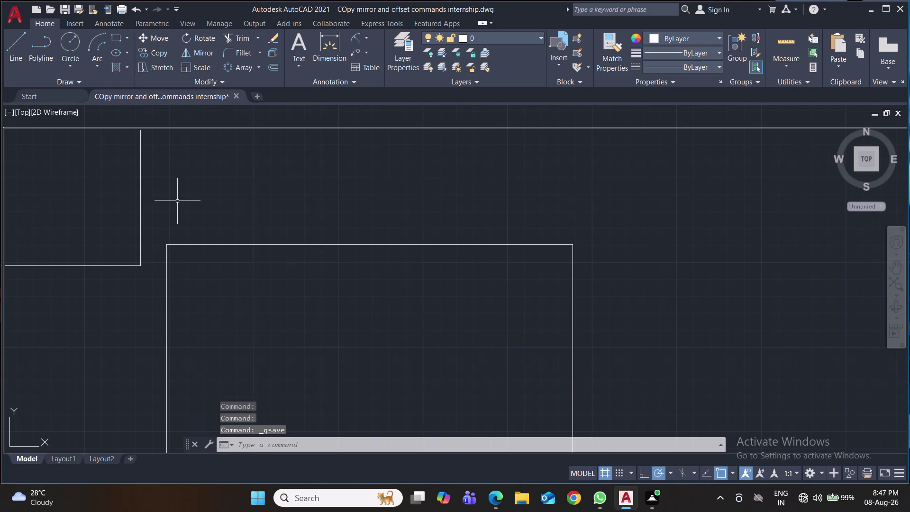
scroll(up, 3)
middle_drag(177, 196, 226, 241)
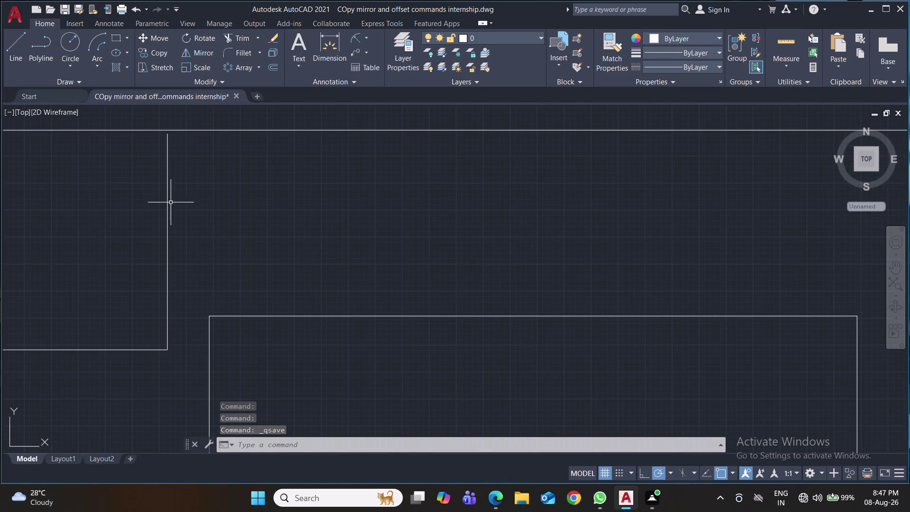
click(168, 202)
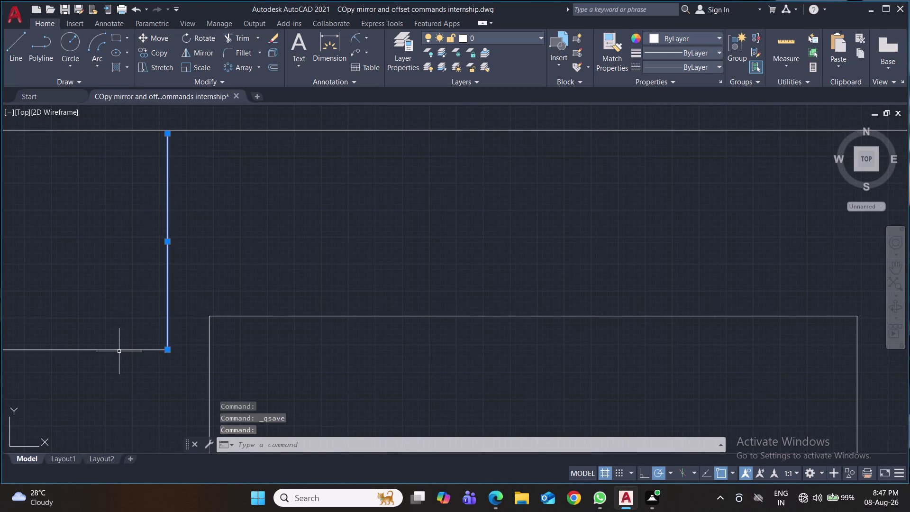
click(118, 350)
click(167, 242)
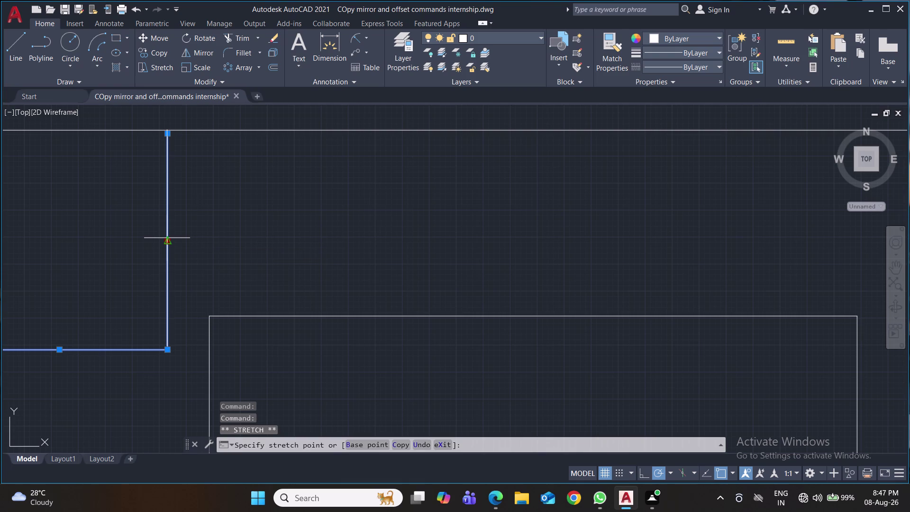
click(167, 238)
click(142, 269)
drag(207, 235, 189, 258)
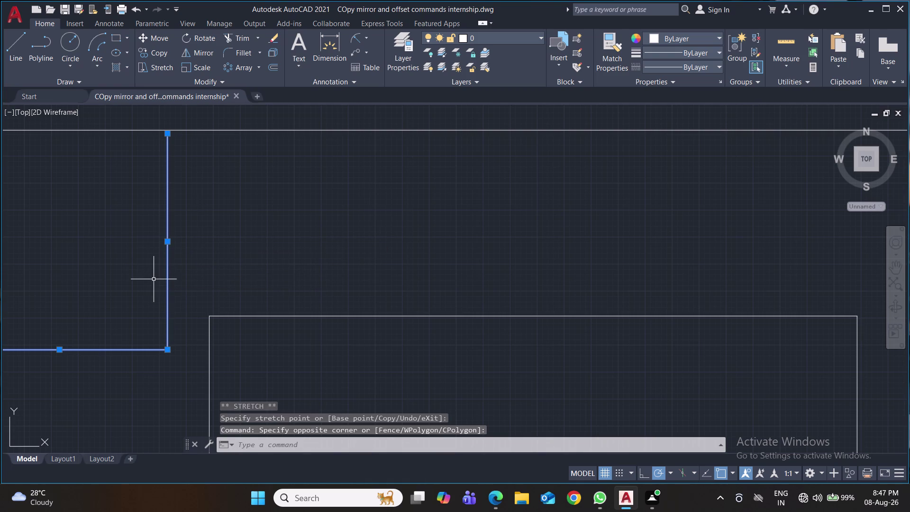
key(ctrl+s)
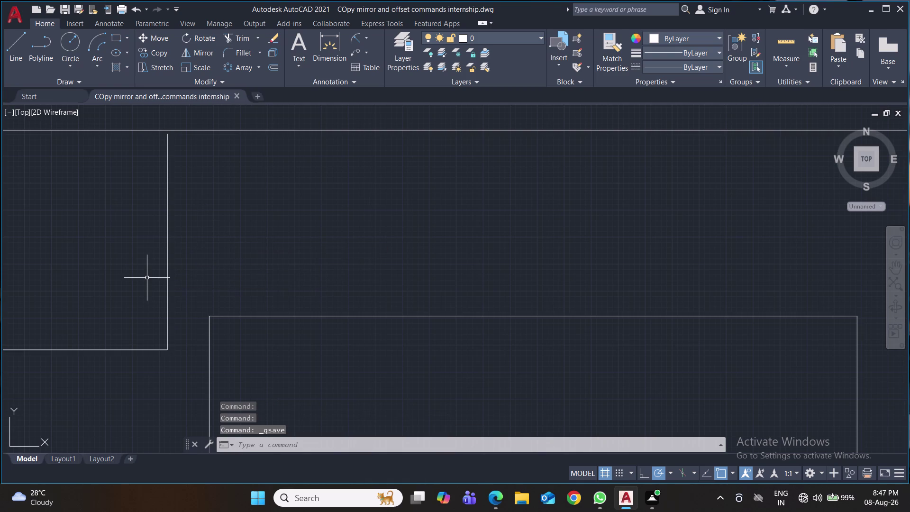
Stretch the vertical corner line's top endpoint to the border and save the drawing.
click(168, 210)
key(Up)
key(Up)
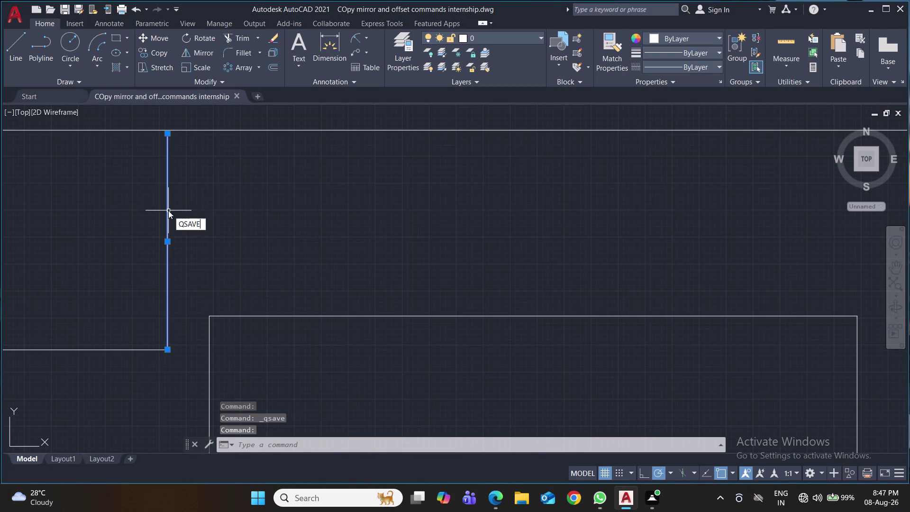
key(Up)
key(Down)
key(Down)
key(Down)
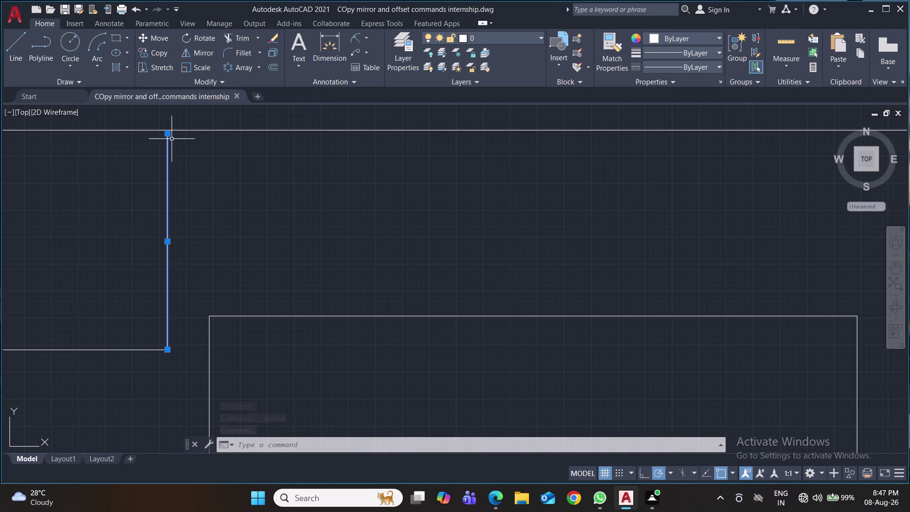
click(222, 240)
click(231, 256)
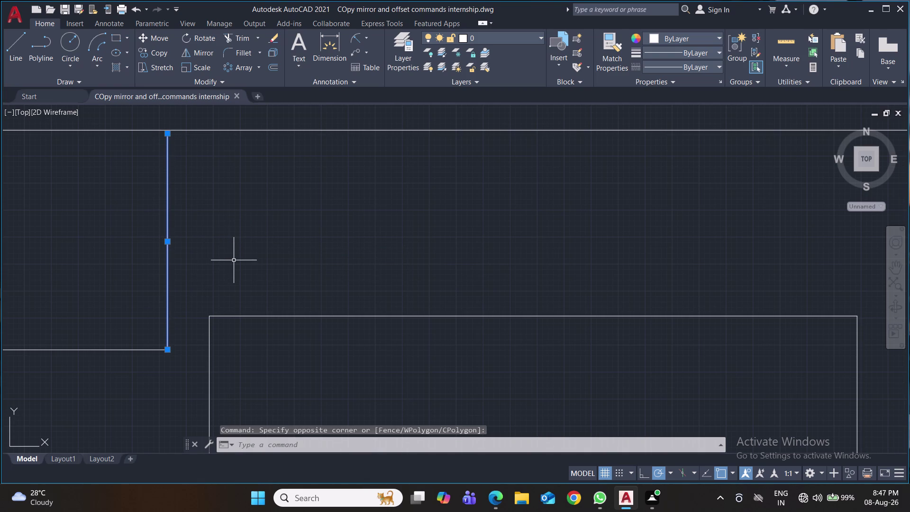
key(ctrl+s)
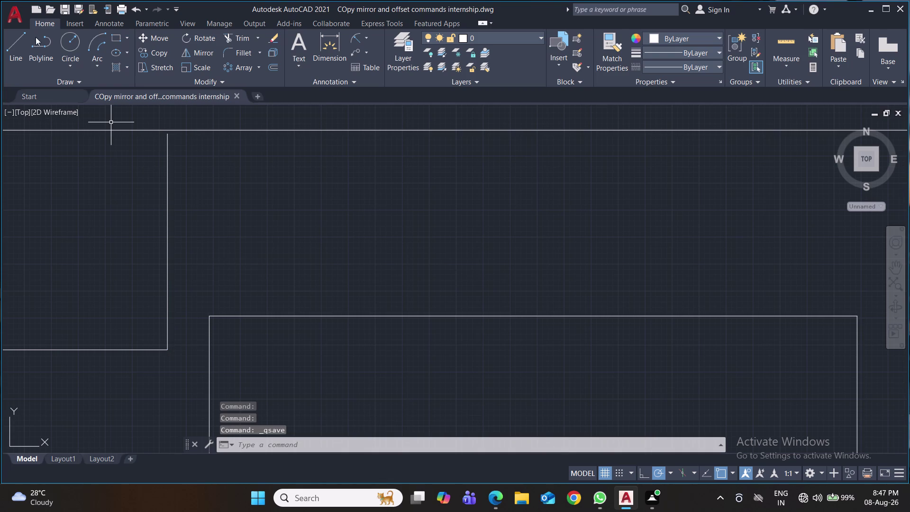
Start a line, fix a mistyped command, then undo and cancel the line.
click(14, 42)
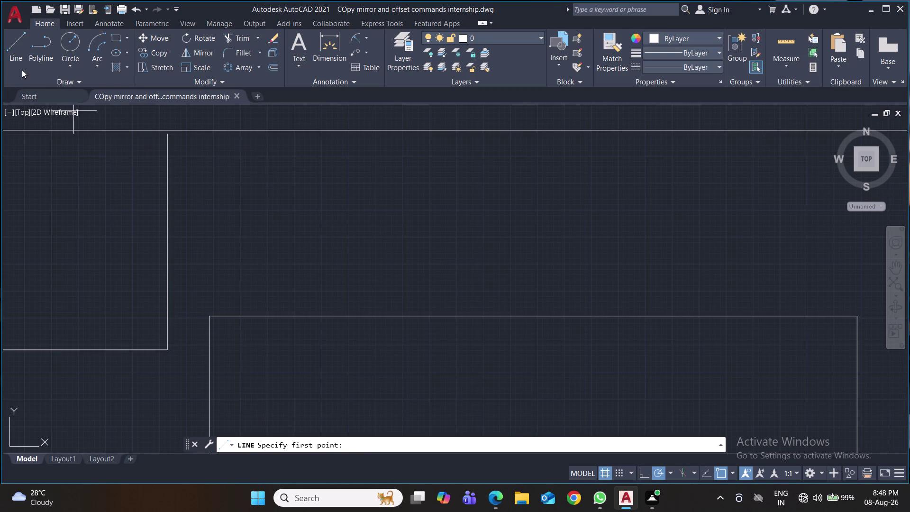
click(70, 82)
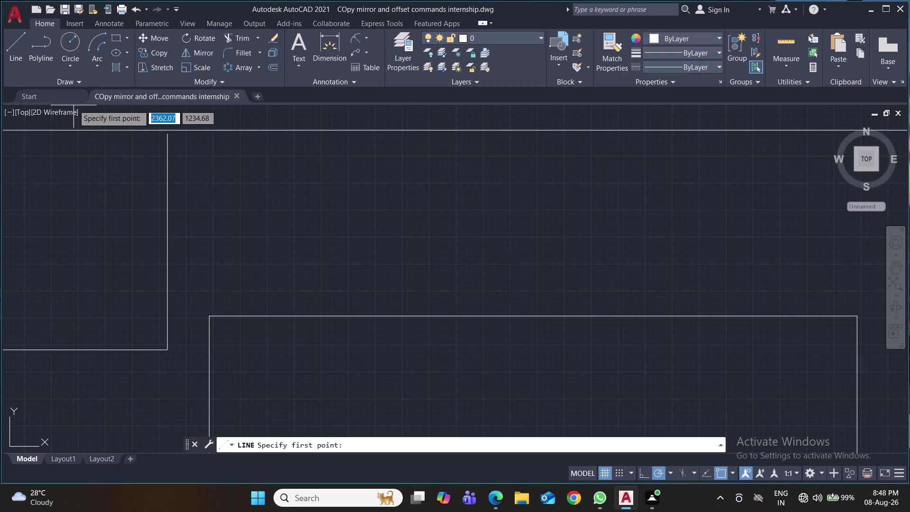
text(pty)
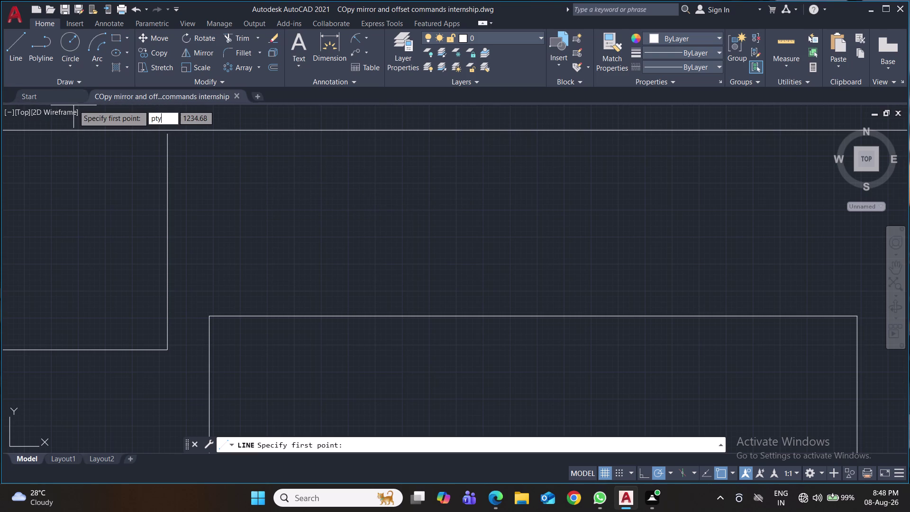
key(p)
key(e)
key(Return)
click(205, 175)
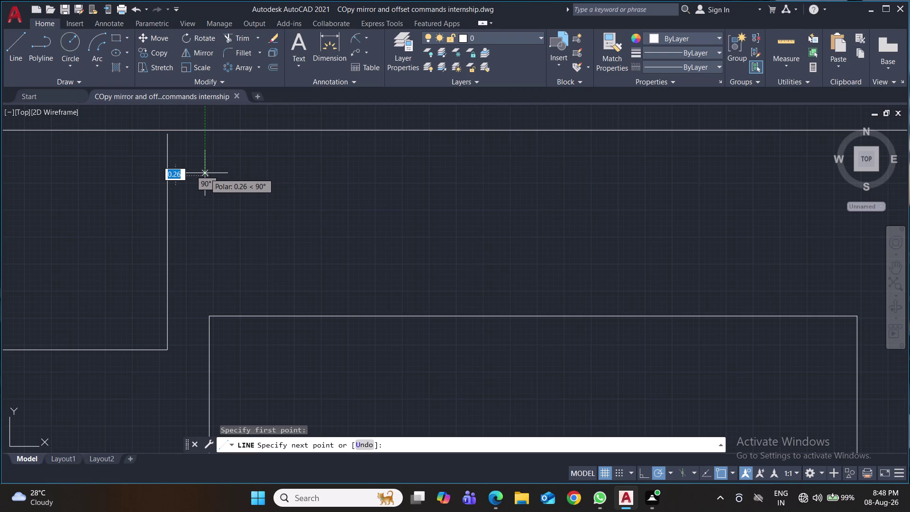
key(ctrl+z)
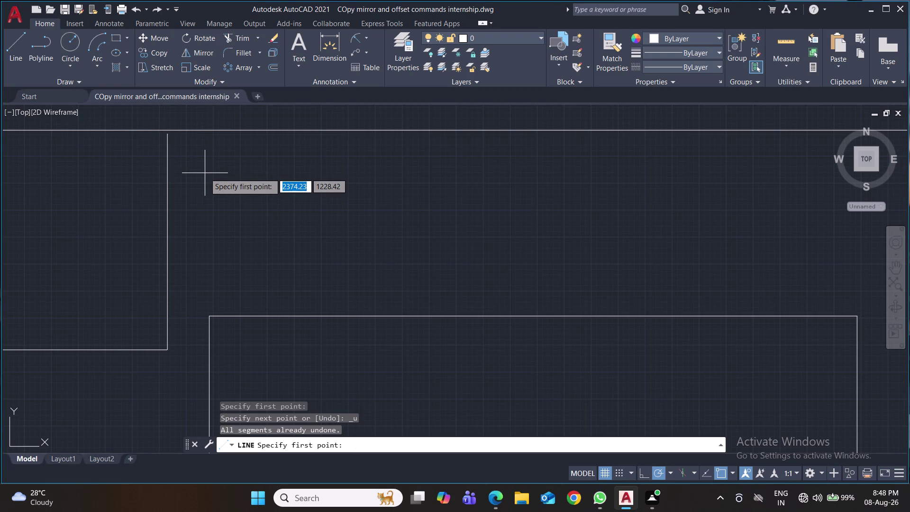
key(ctrl+z)
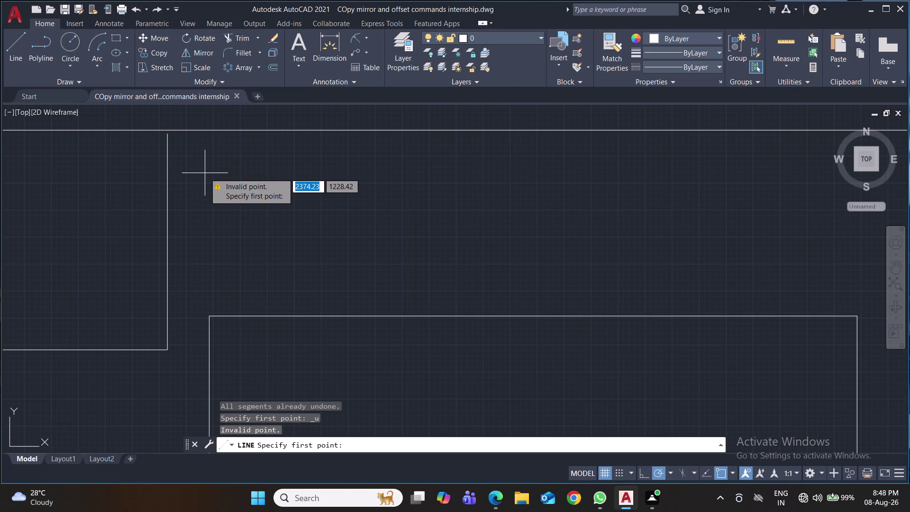
key(Escape)
Open Point Style via PTYPE and choose the circled-cross marker.
text(pty)
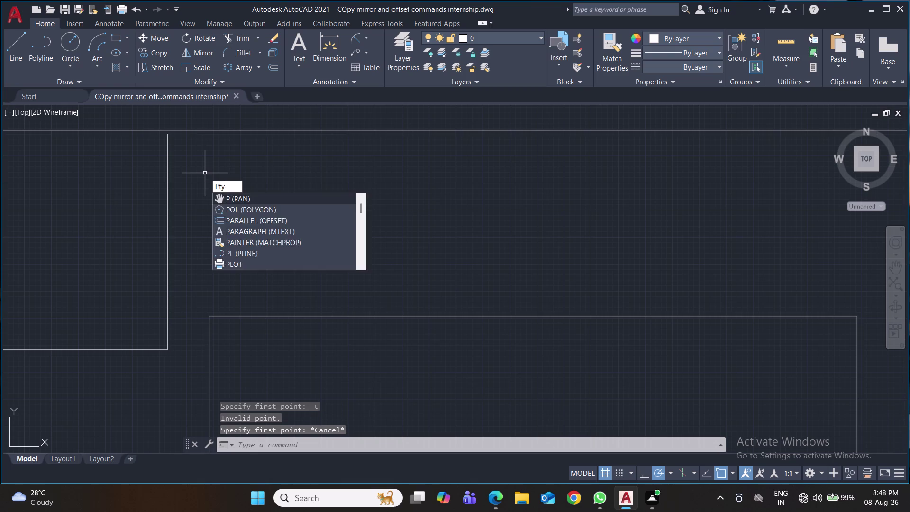
key(Return)
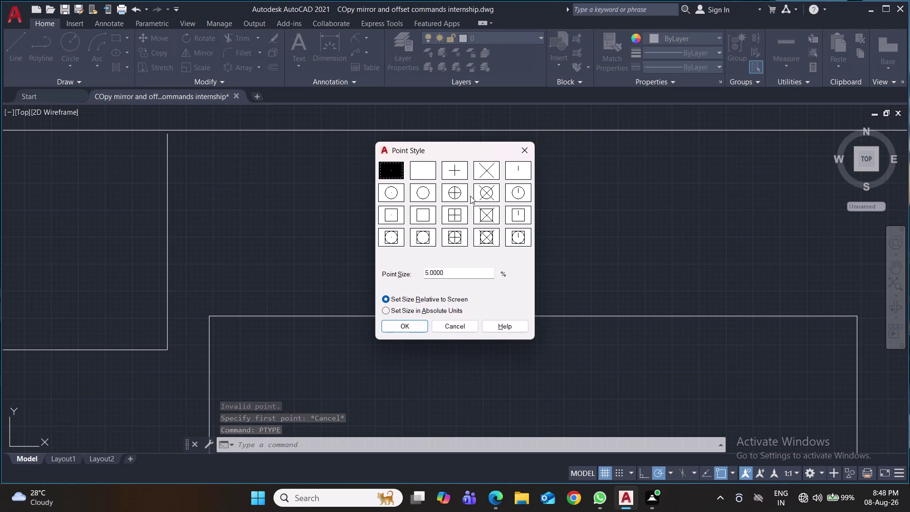
click(488, 192)
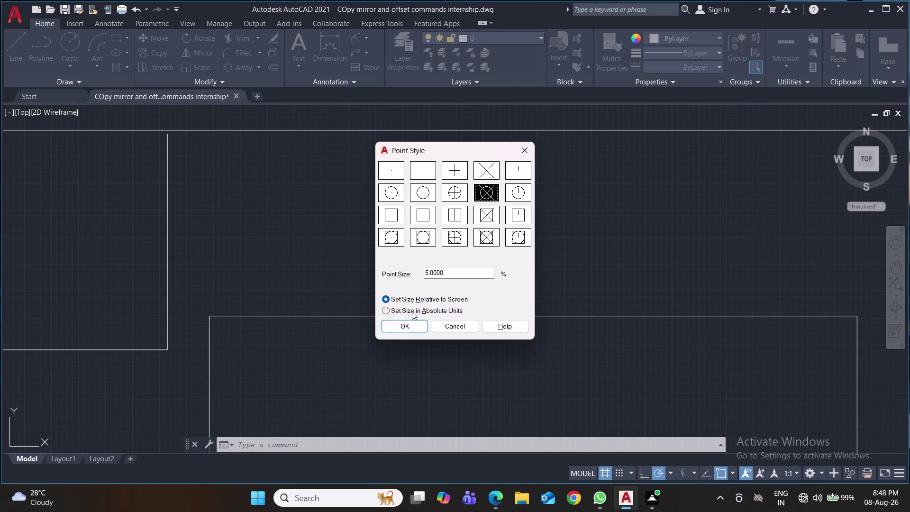
Confirm the circled-X point style and place a point near the frame corner.
click(412, 311)
click(418, 328)
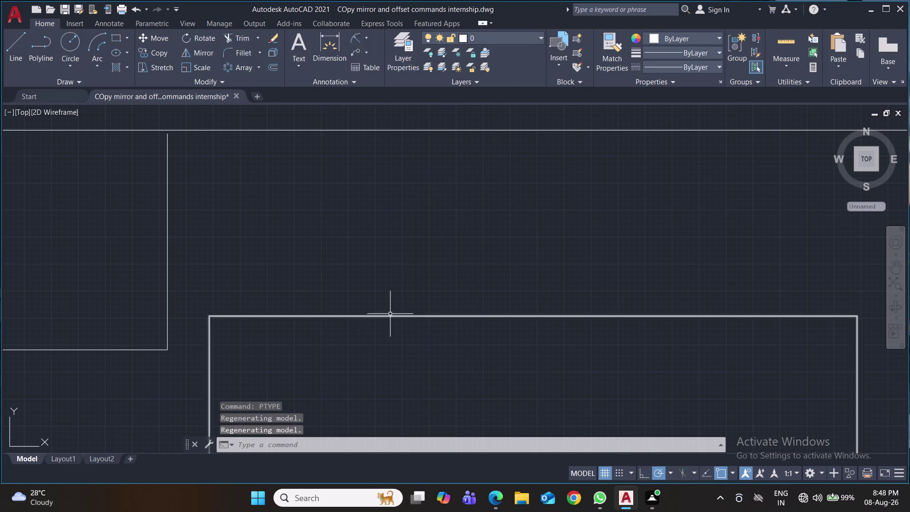
key(p)
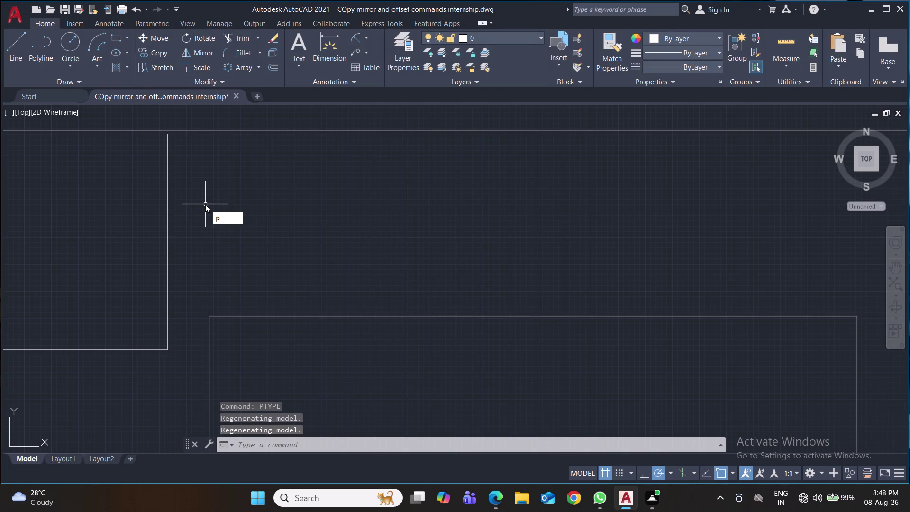
key(o)
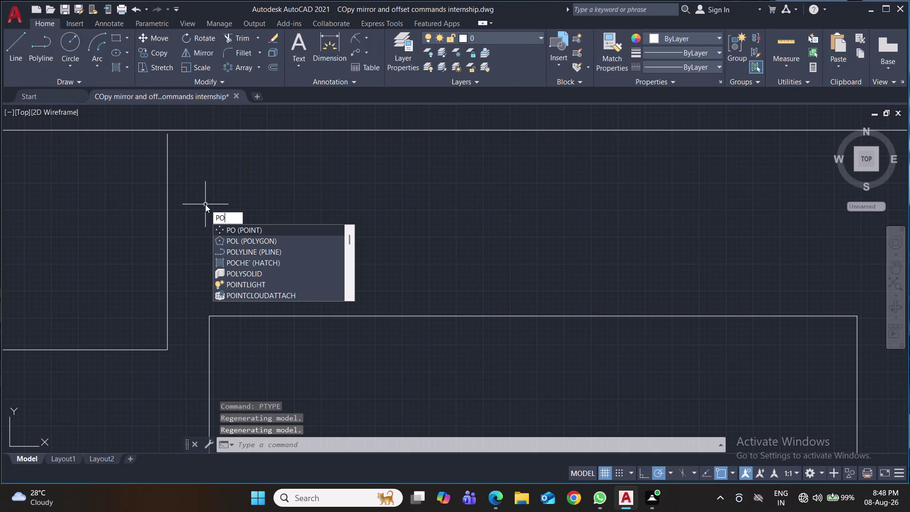
key(Return)
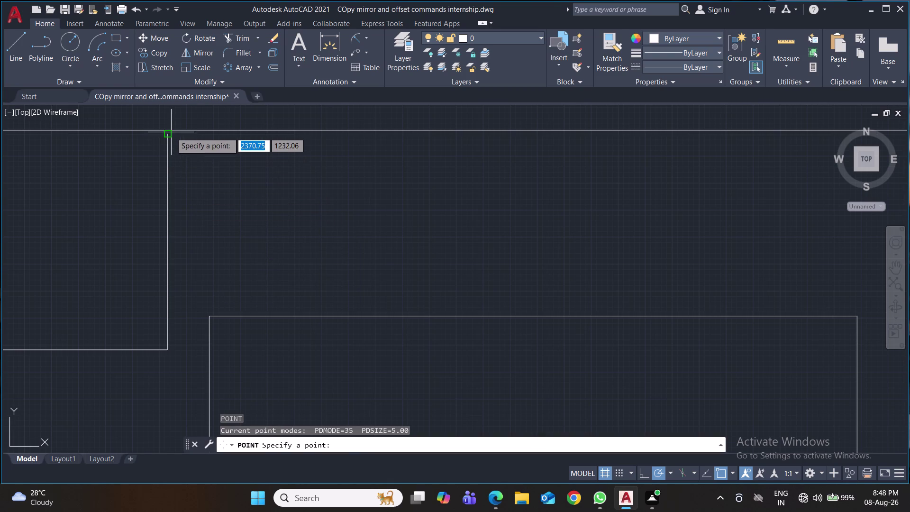
scroll(up, 3)
scroll(up, 3)
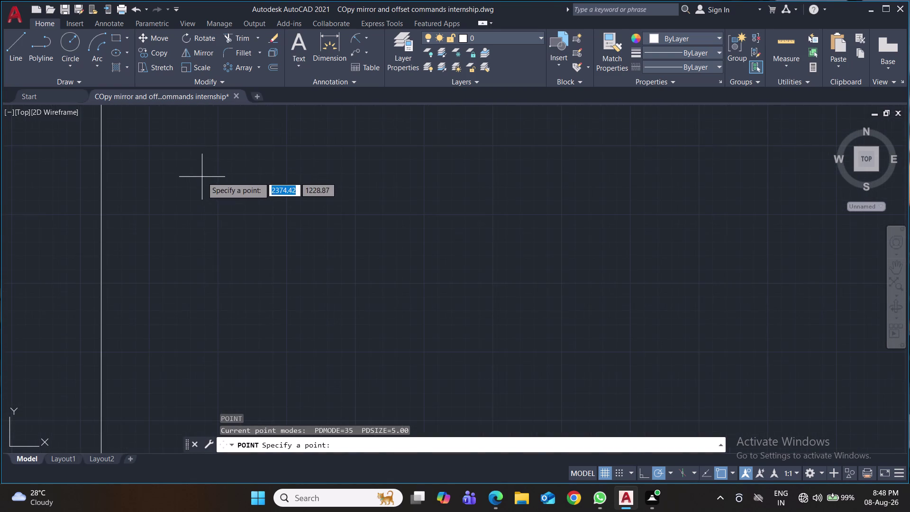
middle_drag(190, 166, 259, 295)
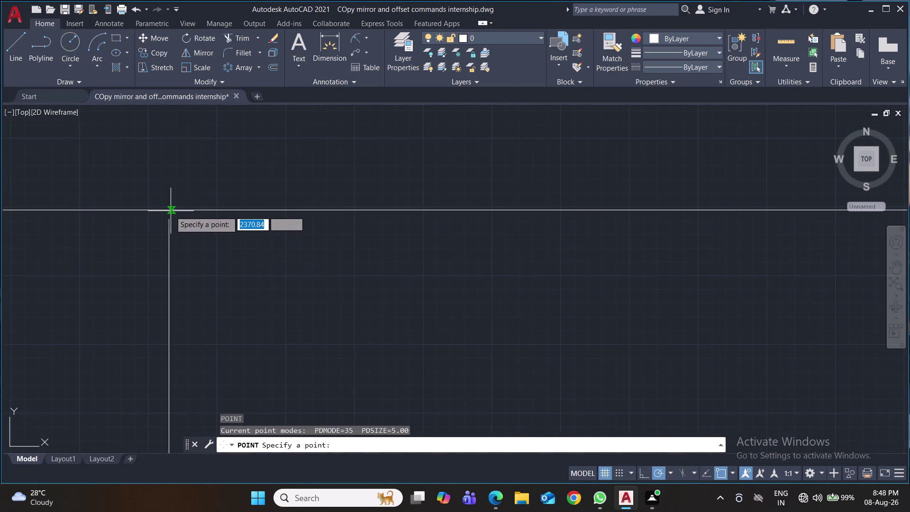
click(169, 210)
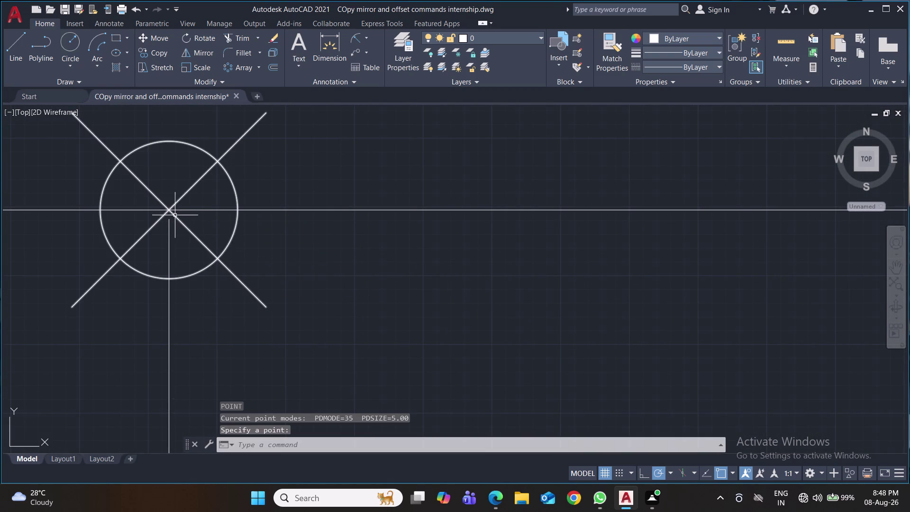
Erase the vertical construction line below the marker.
scroll(down, 3)
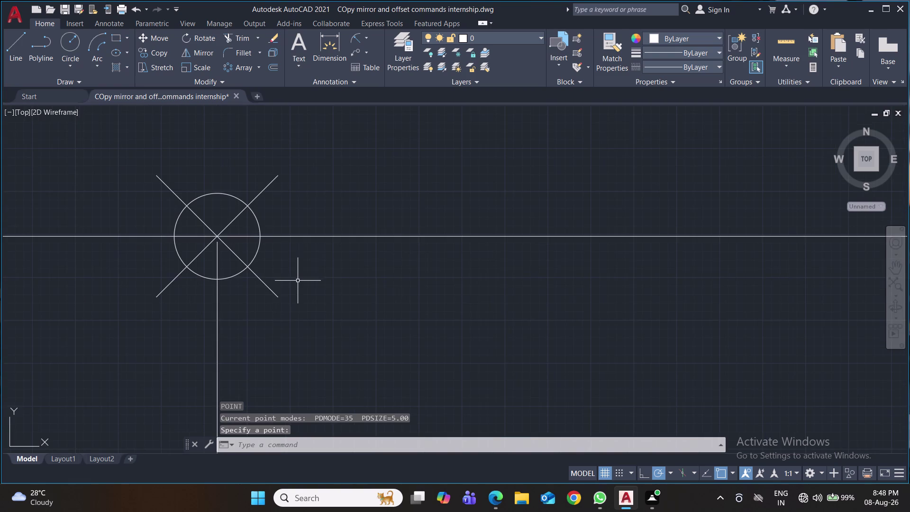
middle_drag(298, 281, 301, 225)
click(219, 286)
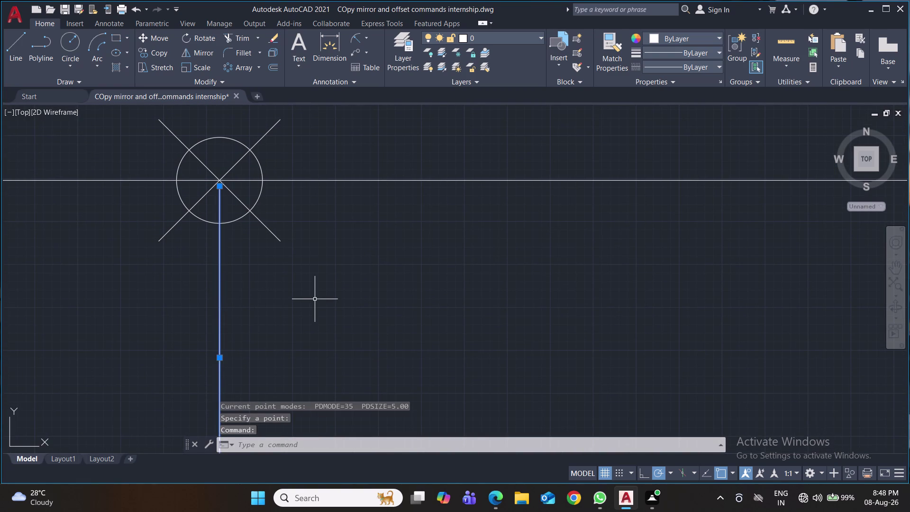
key(Delete)
middle_drag(315, 299, 319, 238)
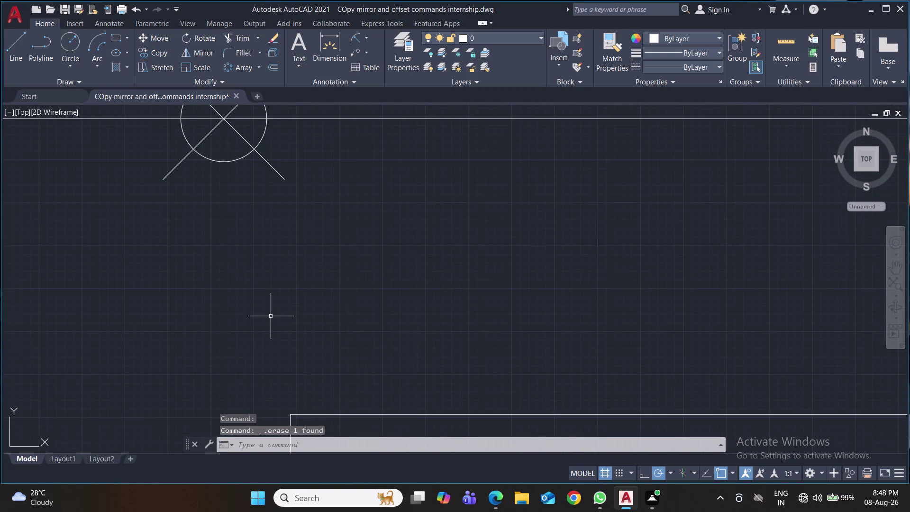
middle_click(270, 318)
scroll(down, 3)
middle_drag(277, 320, 311, 260)
scroll(up, 3)
middle_drag(111, 322, 204, 294)
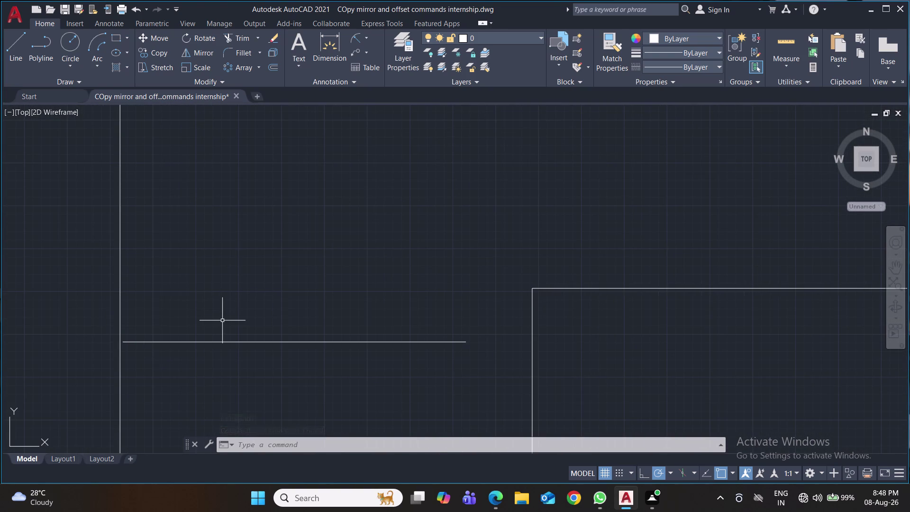
middle_drag(192, 309, 222, 312)
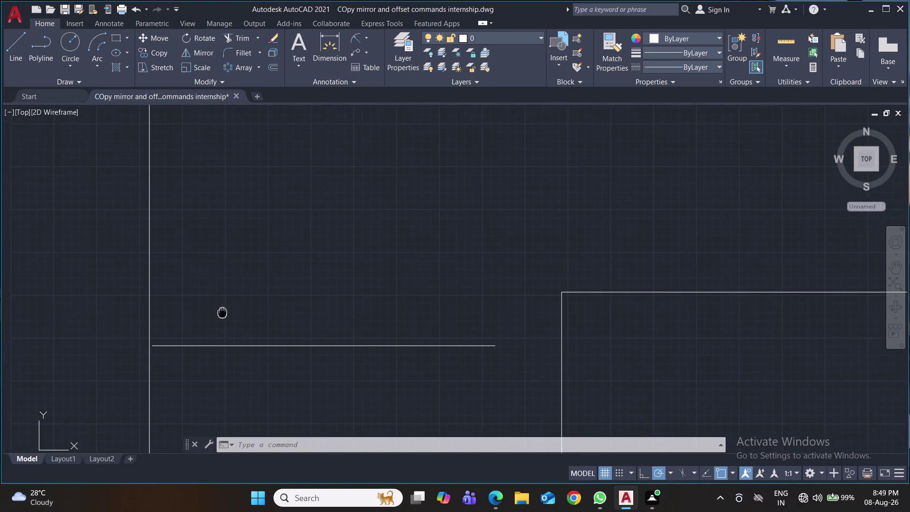
middle_drag(223, 312, 224, 313)
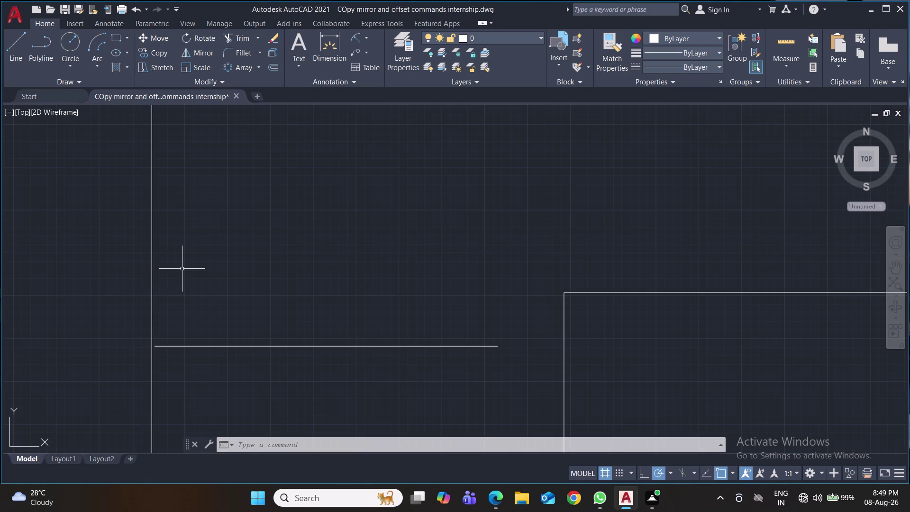
Place a point marker at the line intersection using Multiple Points.
key(space)
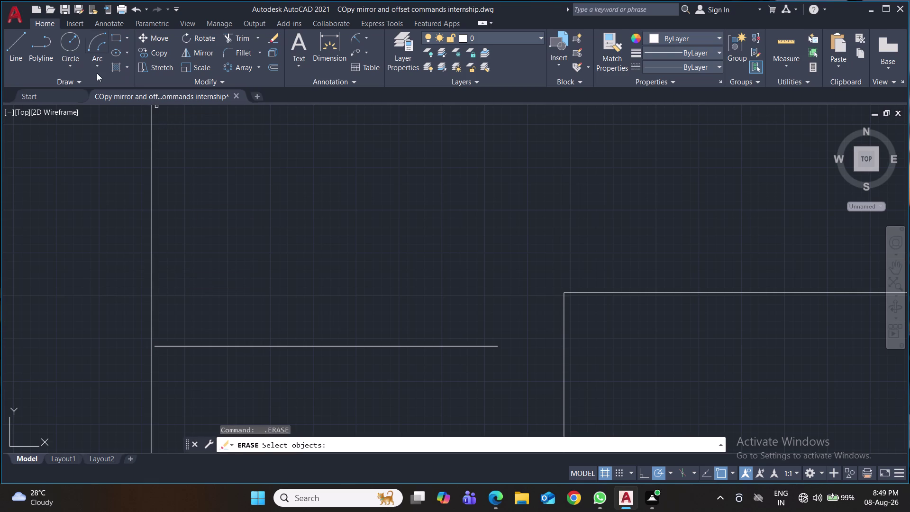
click(99, 82)
click(69, 95)
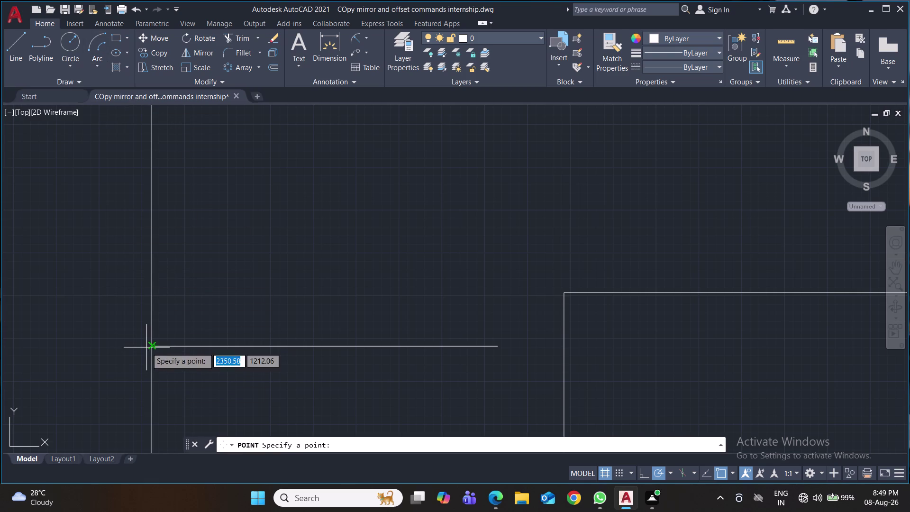
scroll(up, 3)
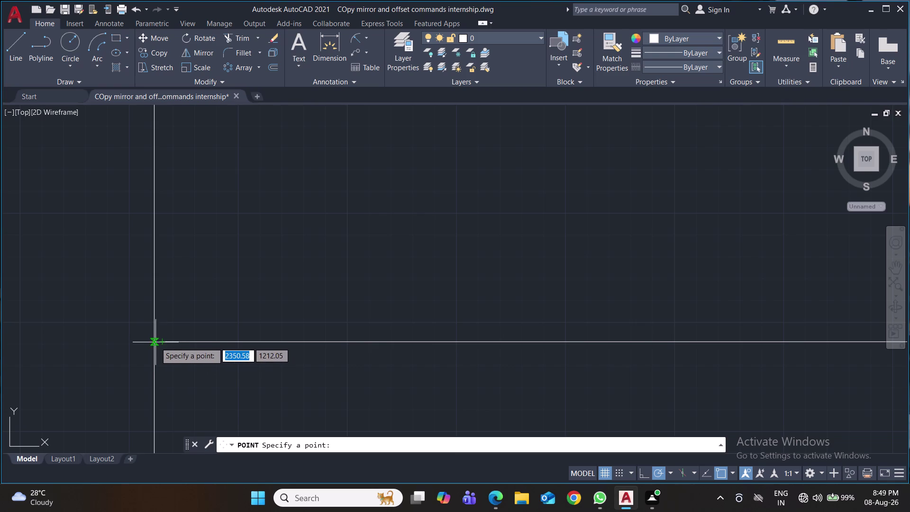
click(155, 342)
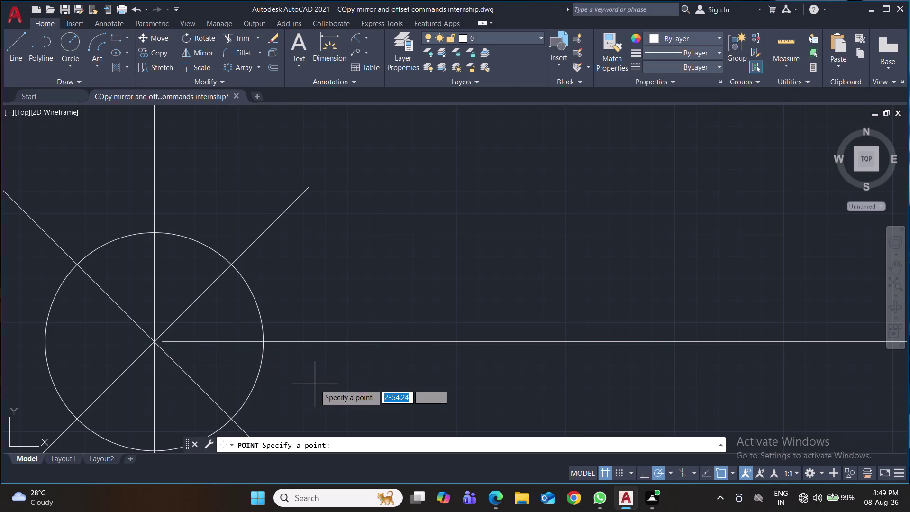
key(Escape)
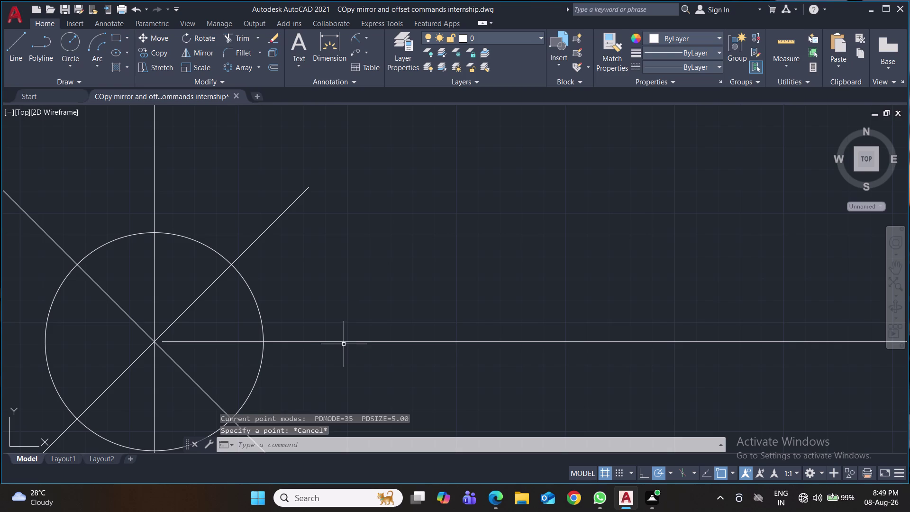
Erase the horizontal helper line through the marker.
click(344, 343)
key(Delete)
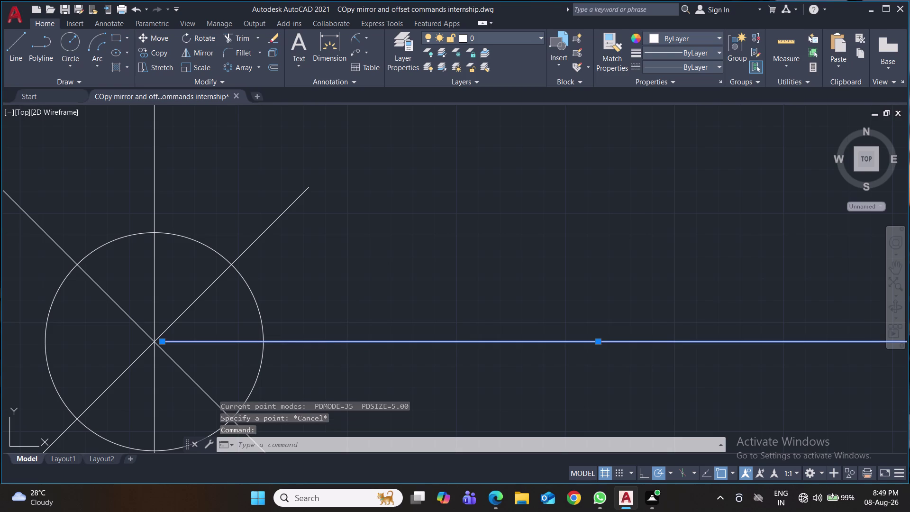
scroll(down, 3)
scroll(down, 3)
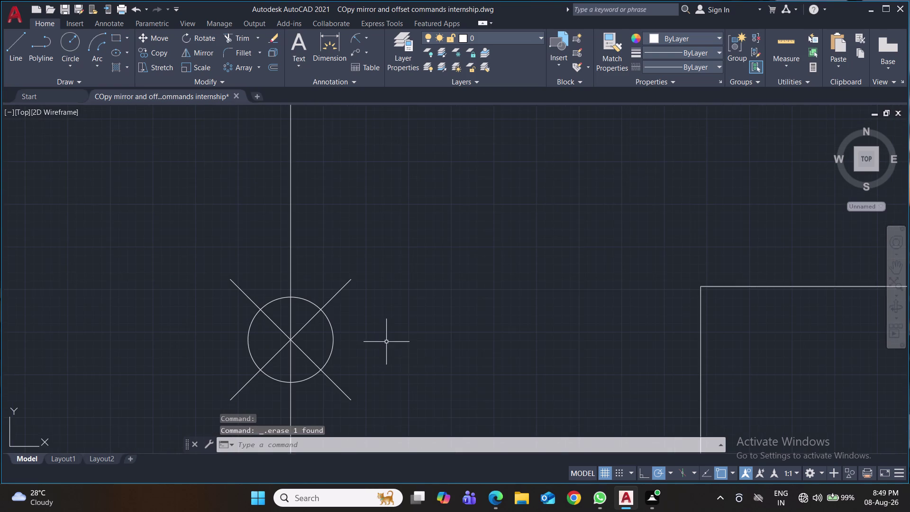
middle_drag(425, 364, 333, 320)
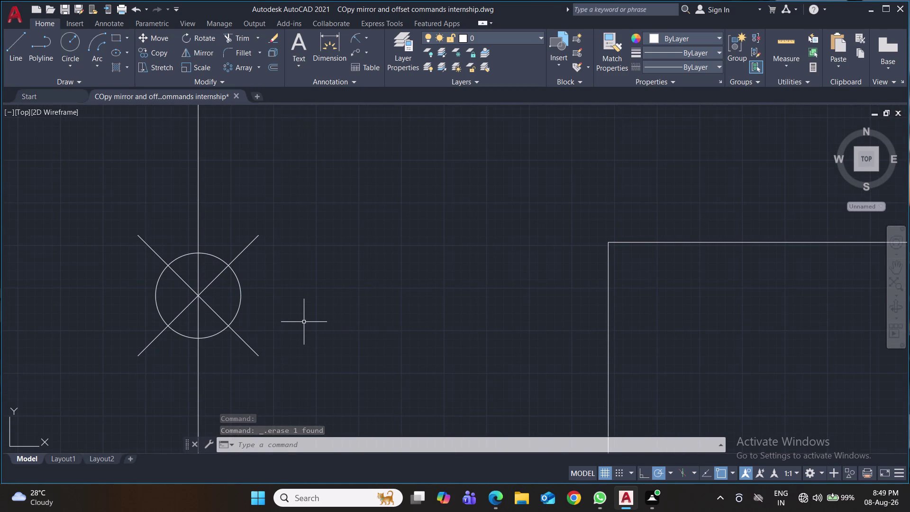
Draw a line from the point marker 20 units right, then 20 units up.
key(l)
key(Return)
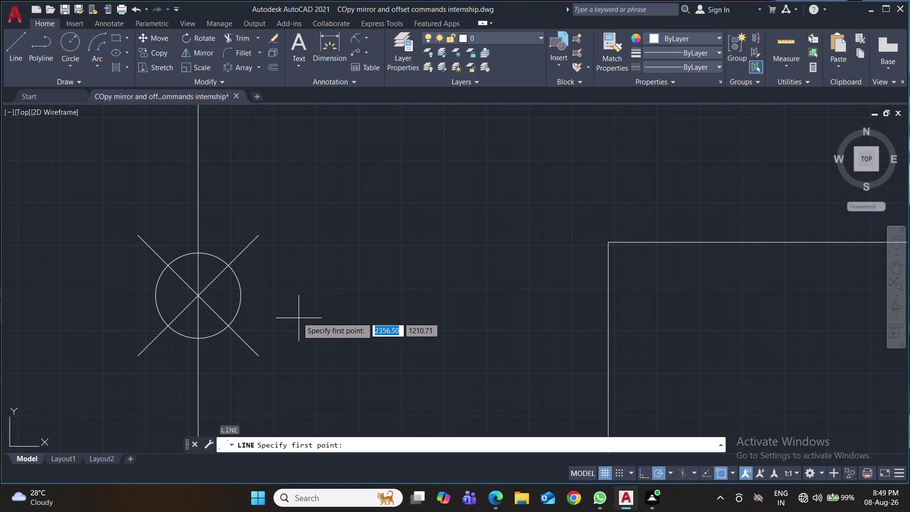
click(200, 296)
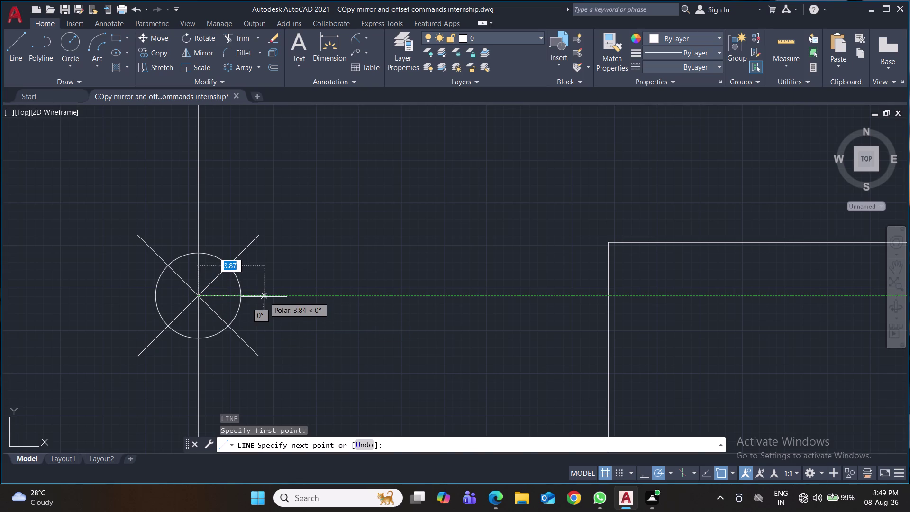
text(20)
key(Return)
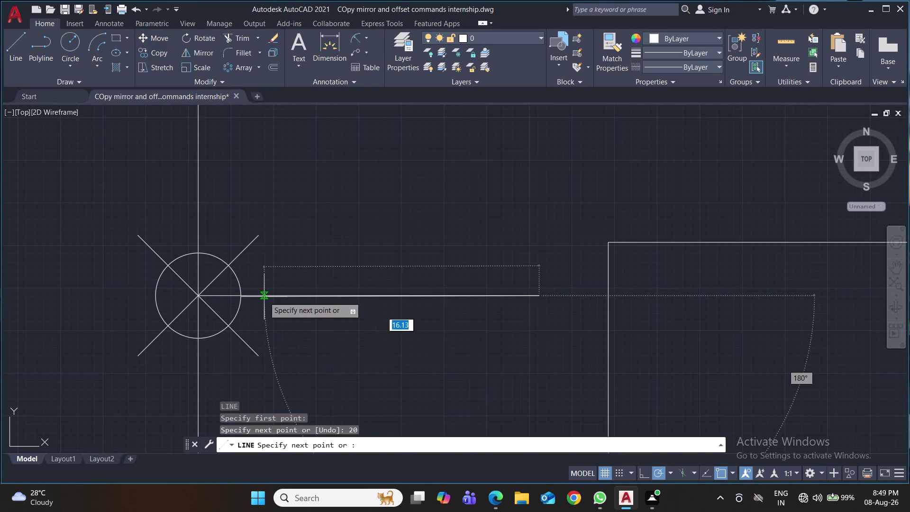
middle_drag(442, 190, 434, 352)
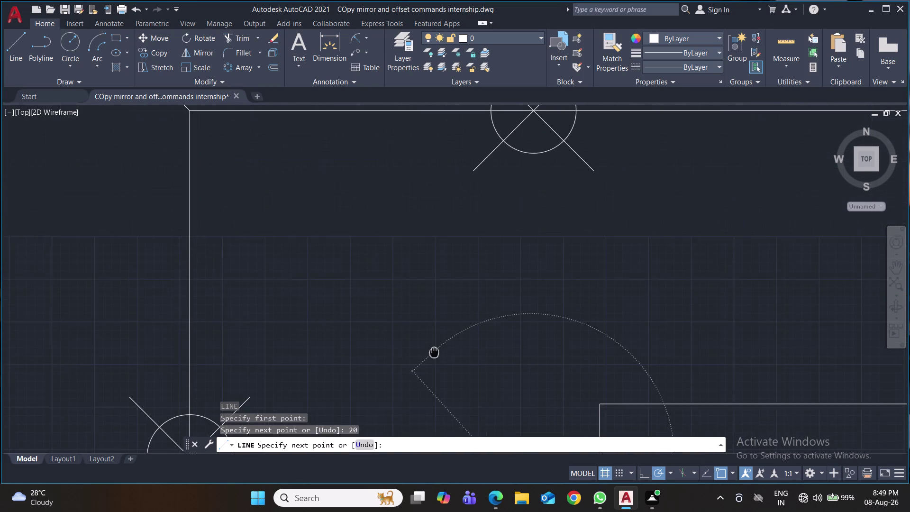
middle_drag(434, 351, 434, 346)
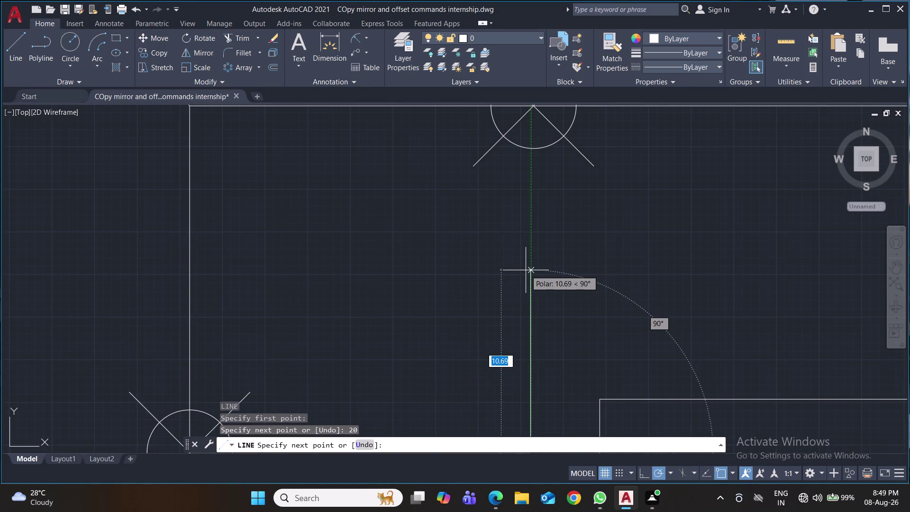
text(20)
key(Return)
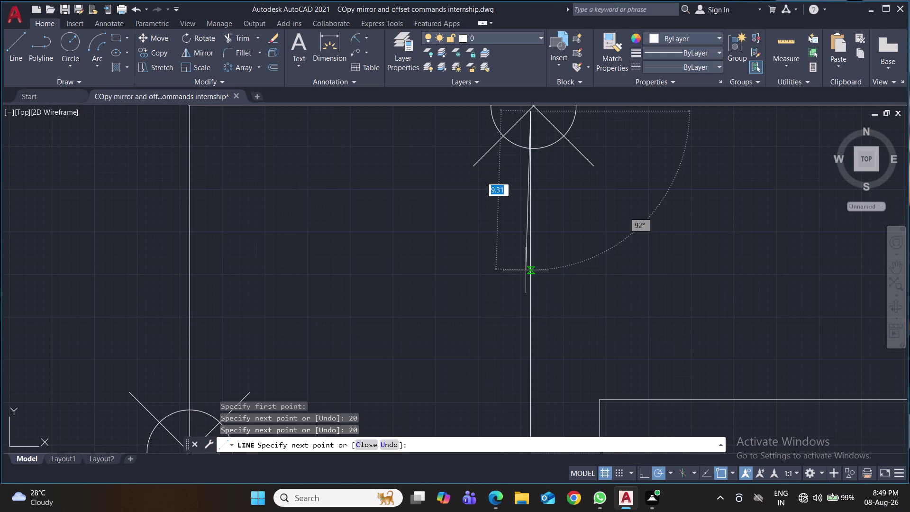
middle_drag(548, 280, 546, 310)
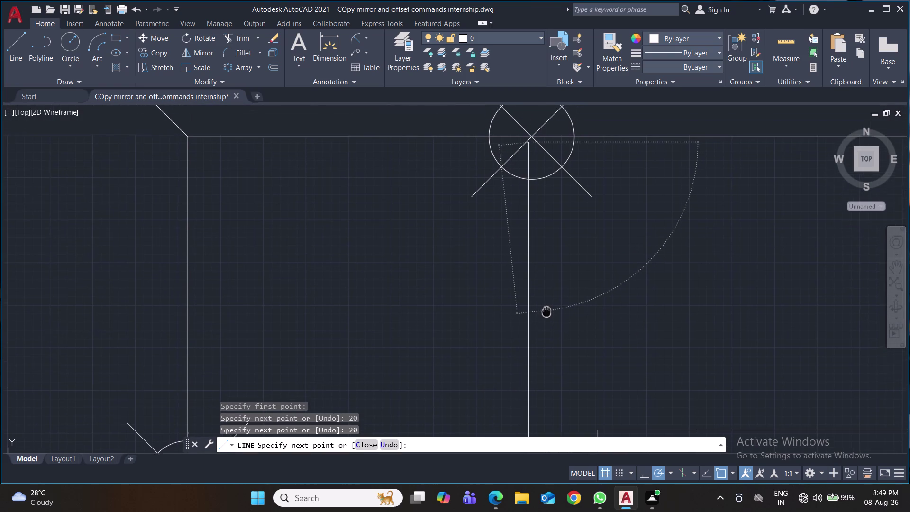
middle_drag(546, 310, 527, 242)
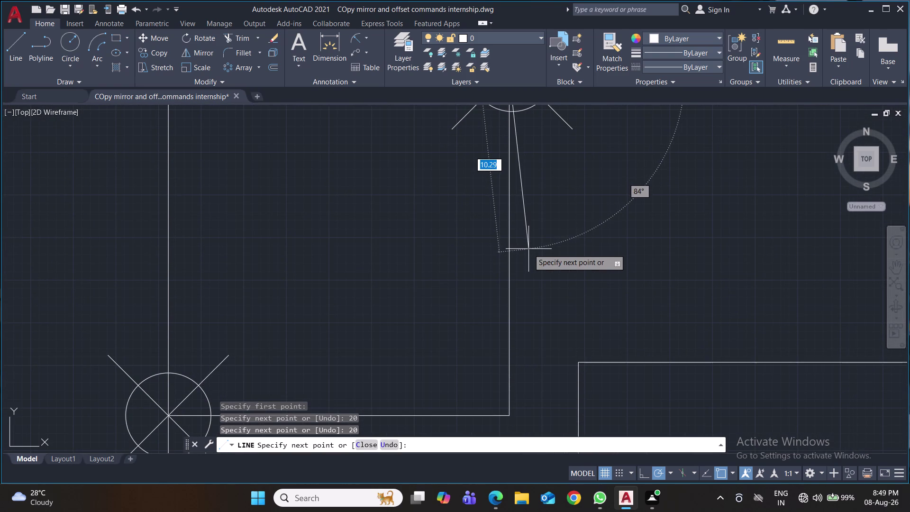
key(Return)
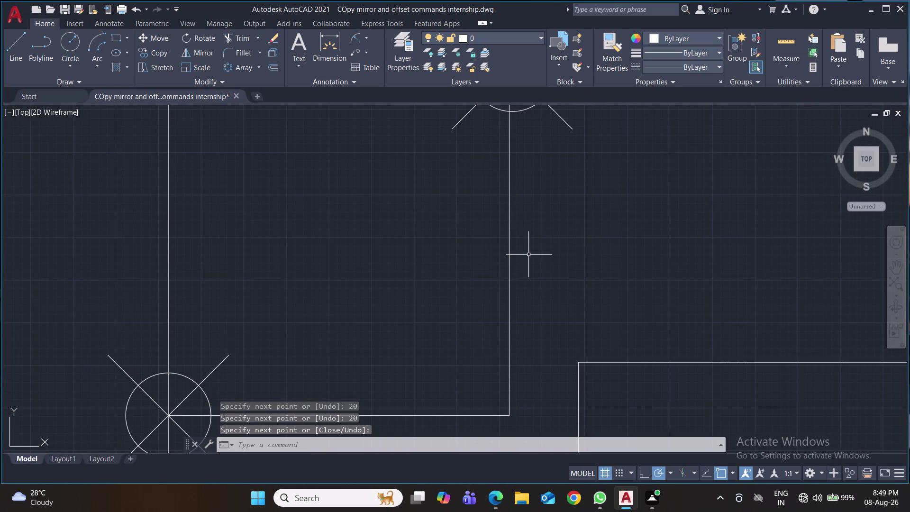
scroll(down, 3)
middle_drag(551, 239, 518, 286)
Erase the stray circled-X marker at the L's upper end.
right_click(496, 285)
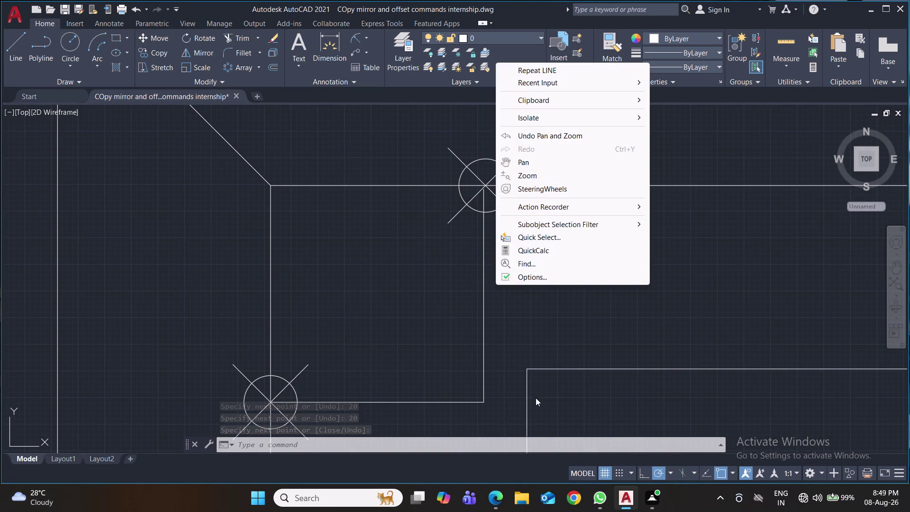
click(525, 333)
click(544, 270)
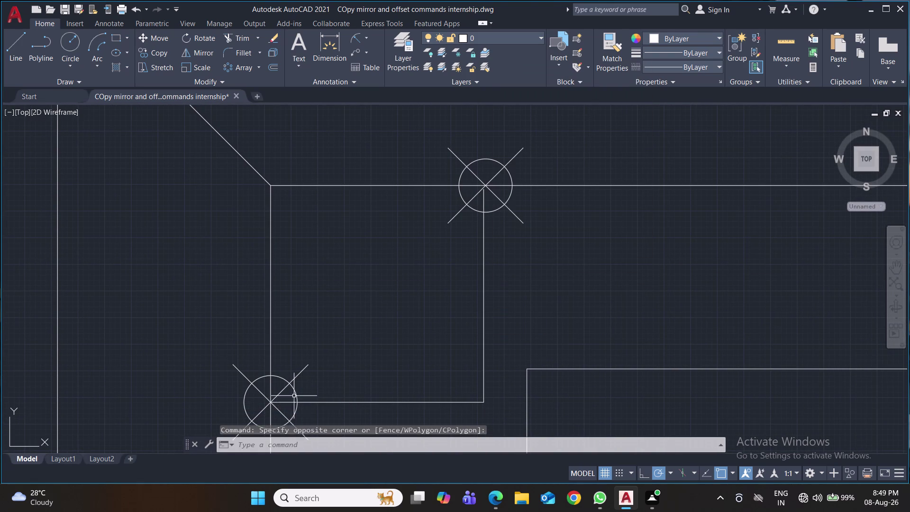
click(484, 160)
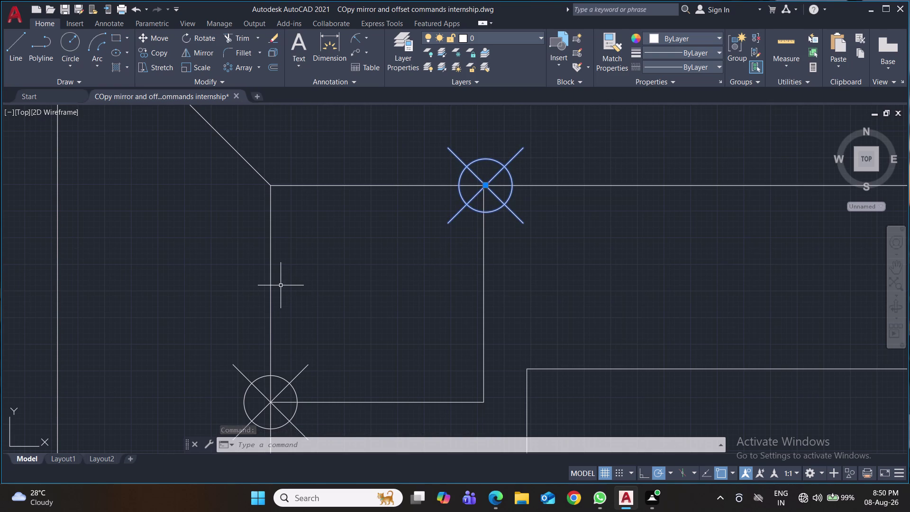
key(Escape)
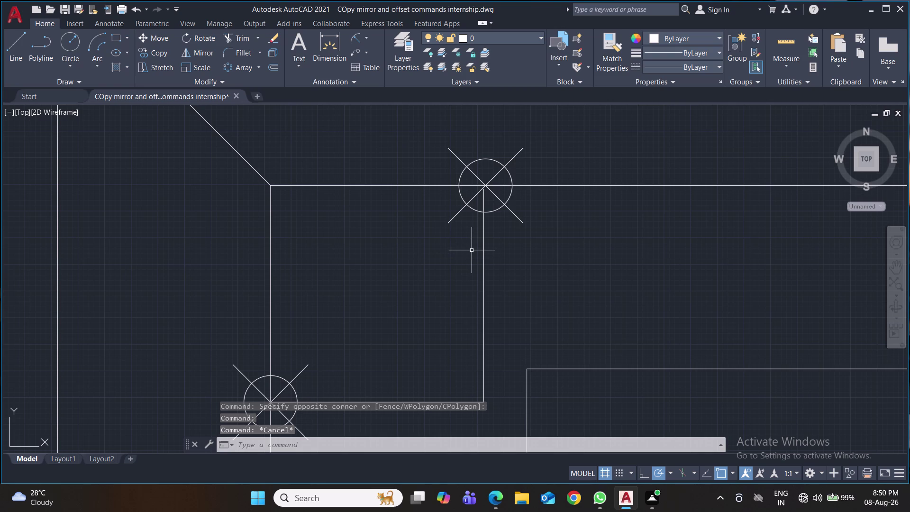
click(492, 159)
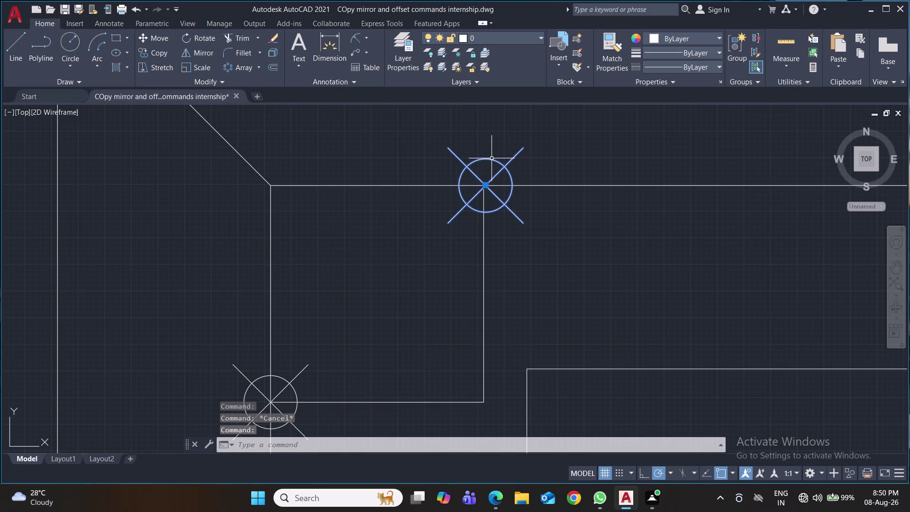
key(Delete)
Place a point where the vertical line meets the inner top frame edge, deleting a misplaced one.
key(p)
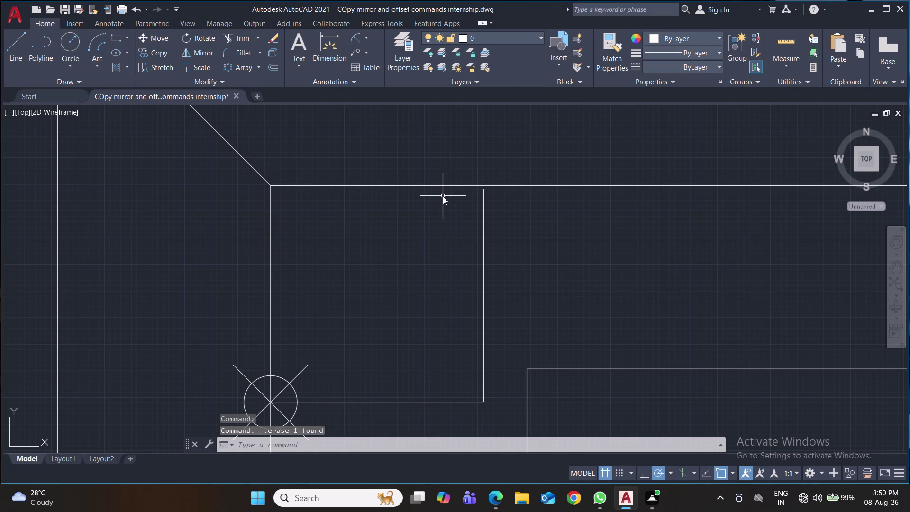
key(o)
key(Return)
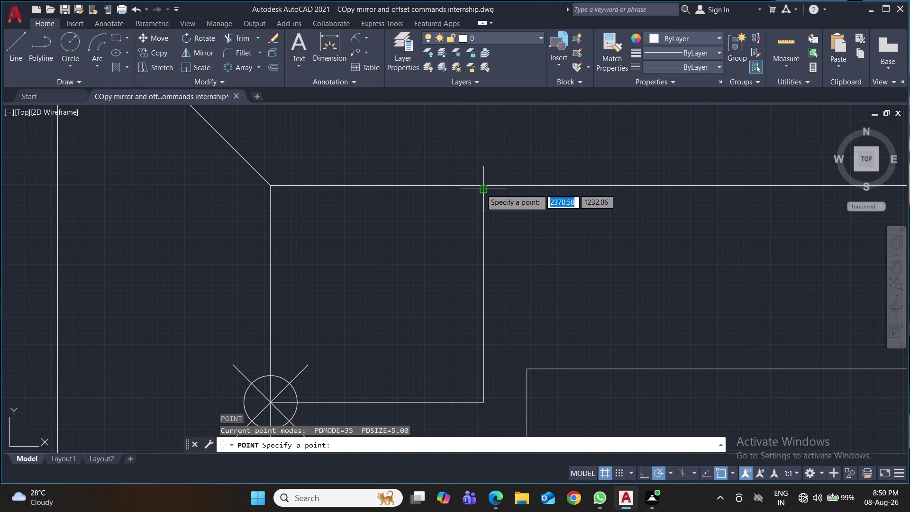
scroll(up, 3)
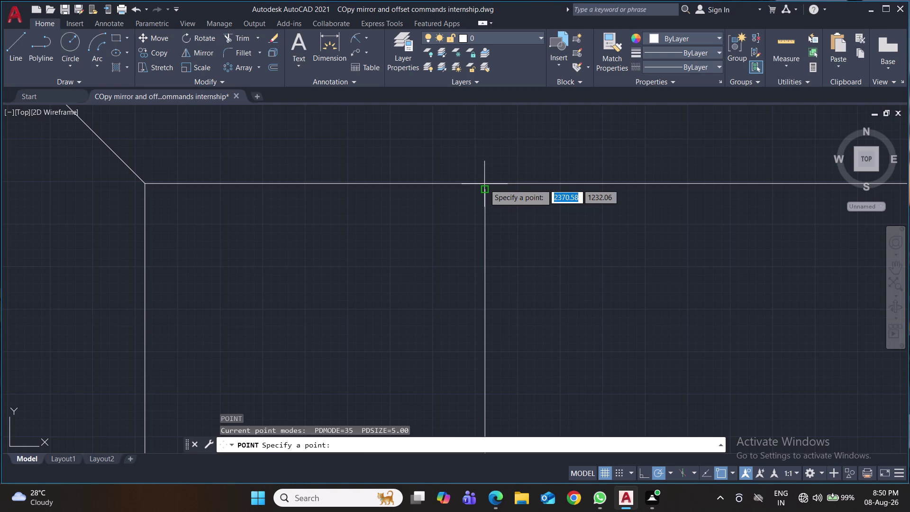
click(484, 184)
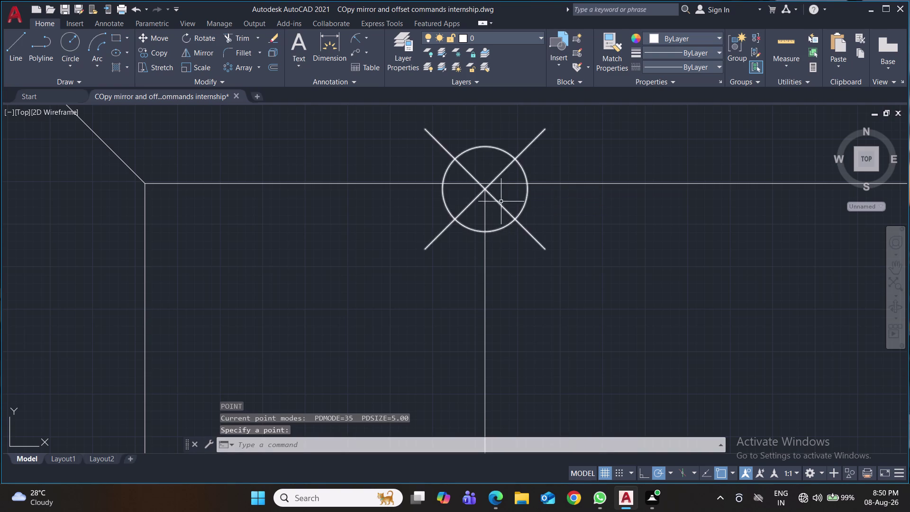
click(520, 212)
key(Delete)
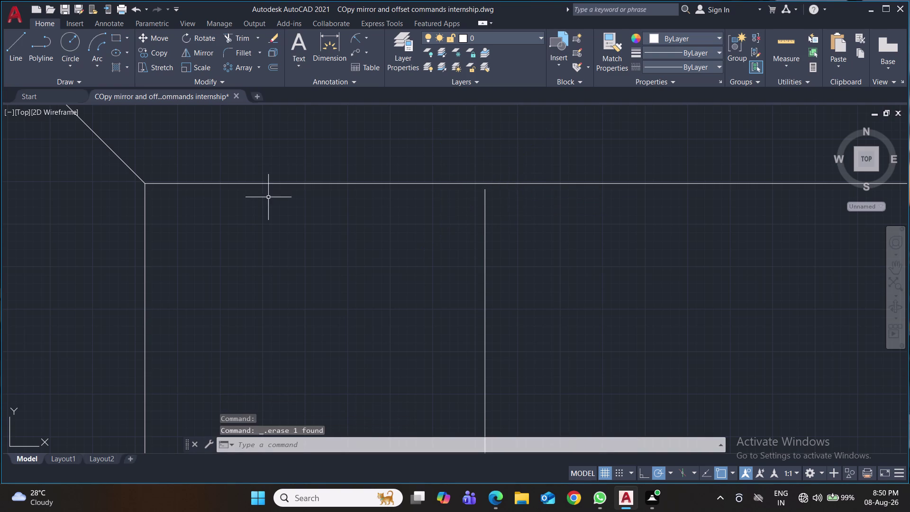
click(85, 77)
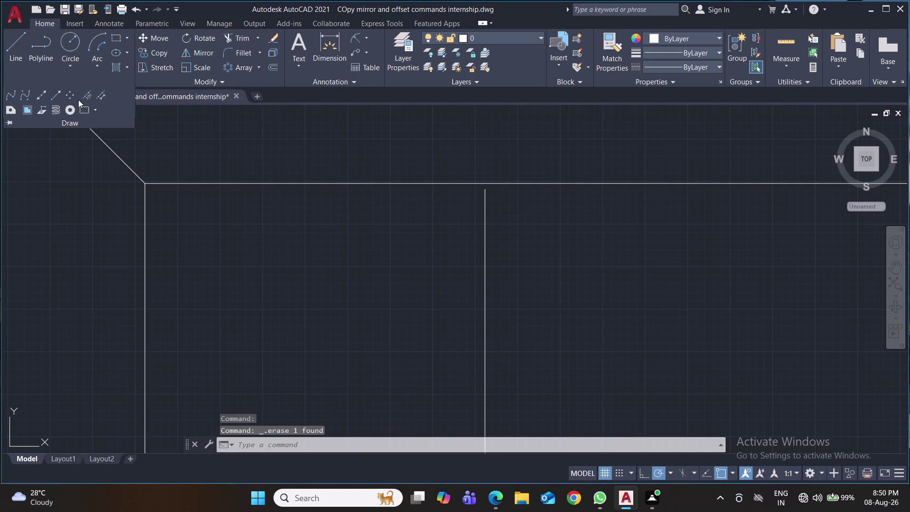
click(71, 94)
scroll(up, 3)
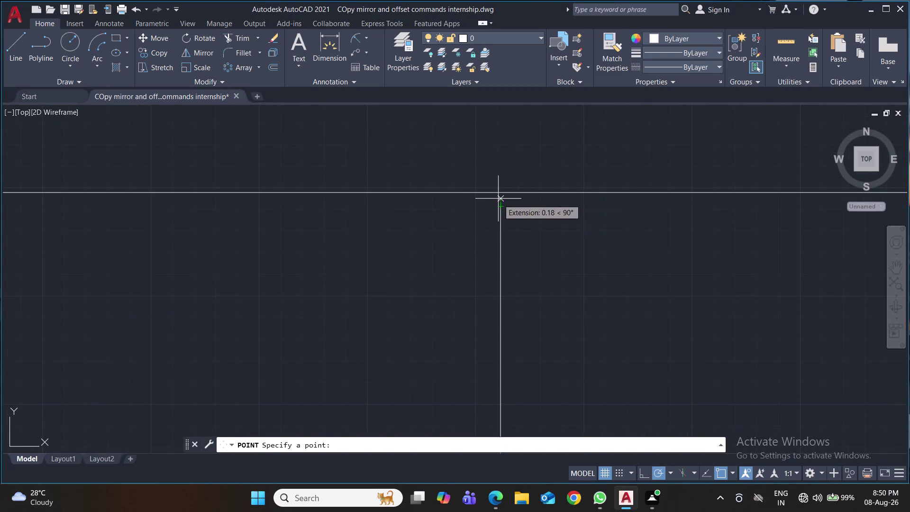
click(500, 195)
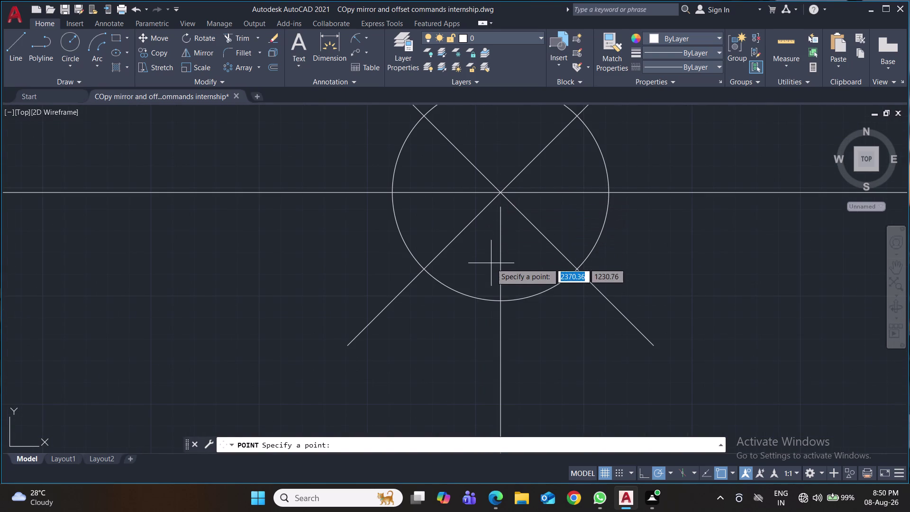
Stop placing points and erase the vertical guide line.
scroll(down, 3)
scroll(down, 3)
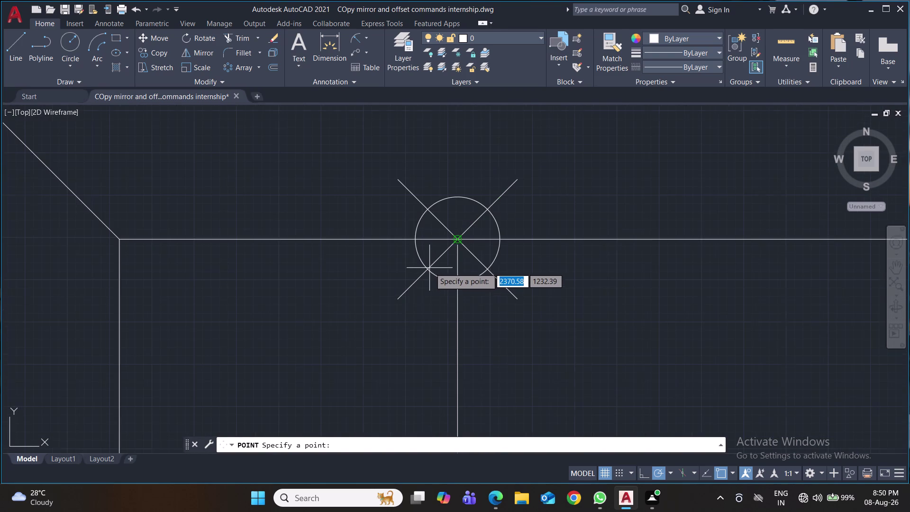
middle_drag(394, 299, 398, 262)
key(Escape)
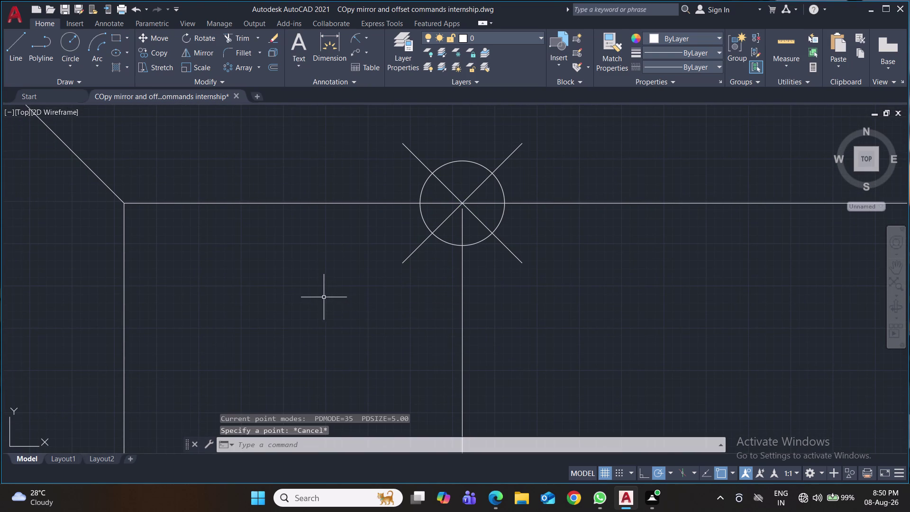
click(463, 315)
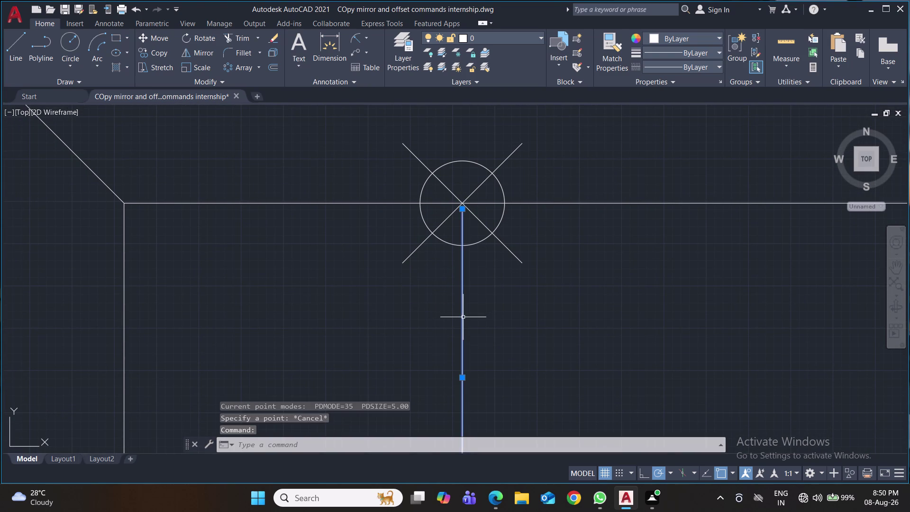
key(Delete)
Draw a line from the top-edge marker 20 units down, then 20 units left.
key(l)
key(Return)
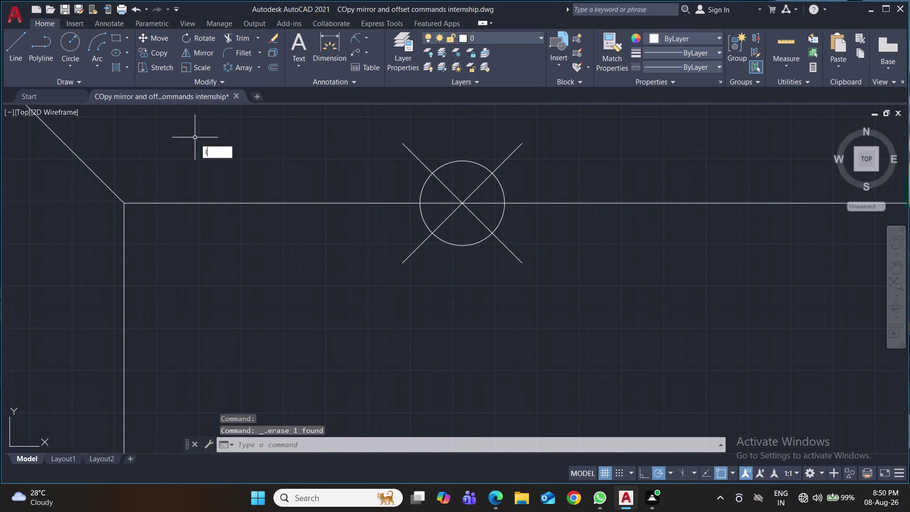
click(461, 206)
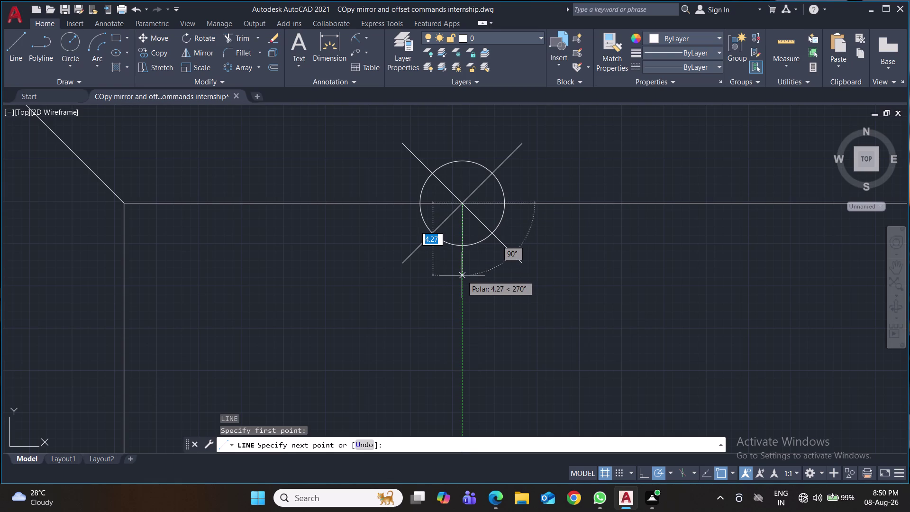
text(20)
key(Return)
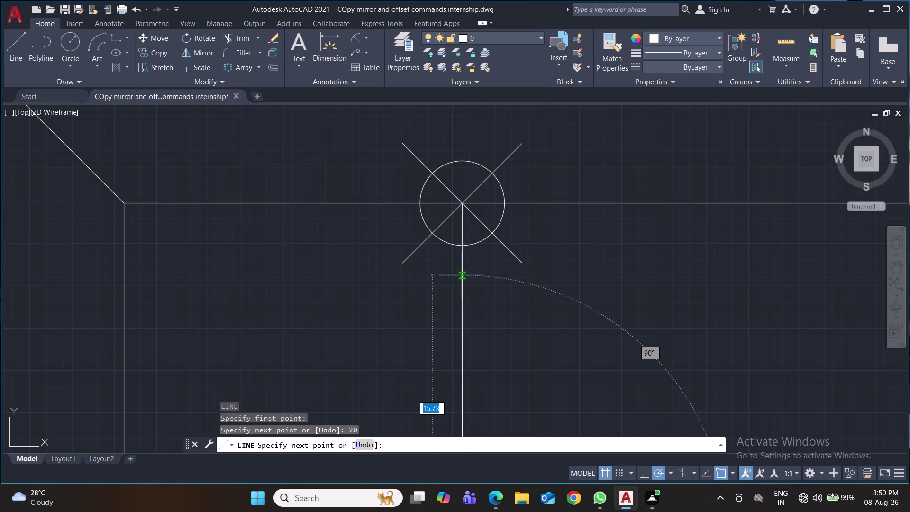
middle_drag(461, 280, 444, 181)
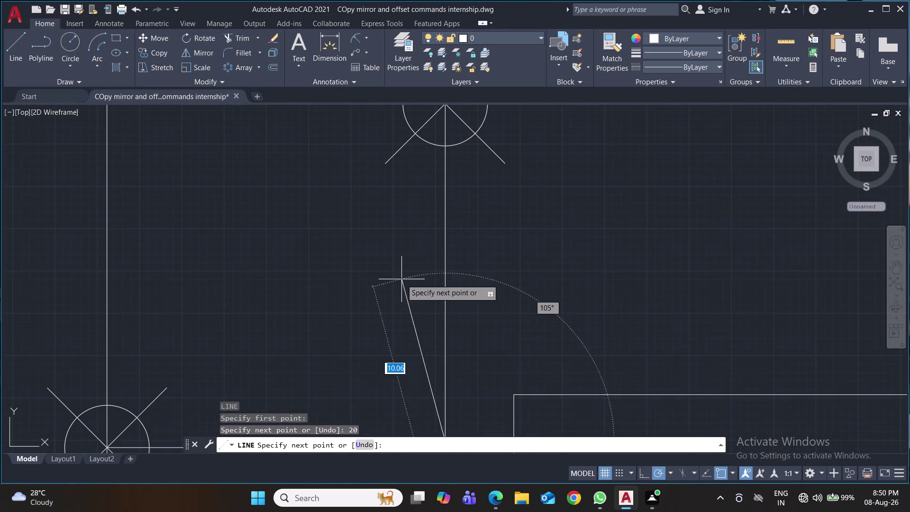
middle_drag(391, 301, 392, 213)
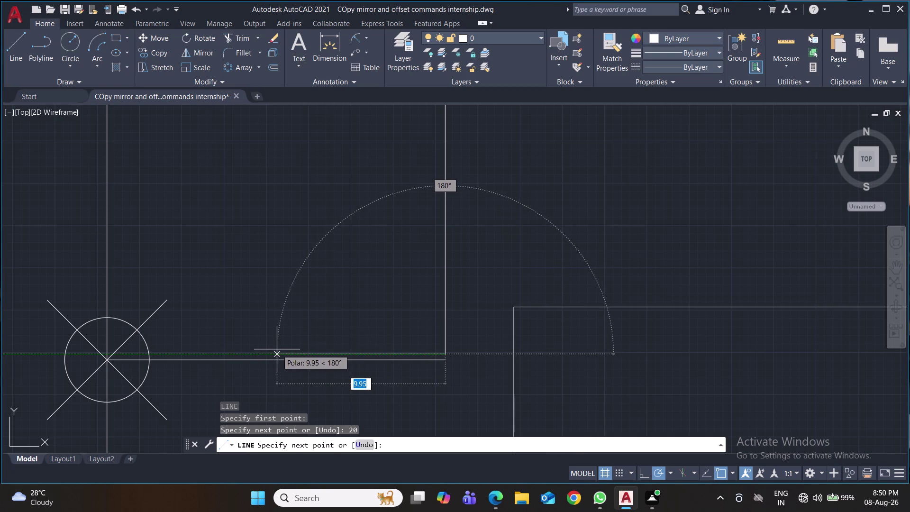
key(2)
key(0)
key(Return)
key(Return)
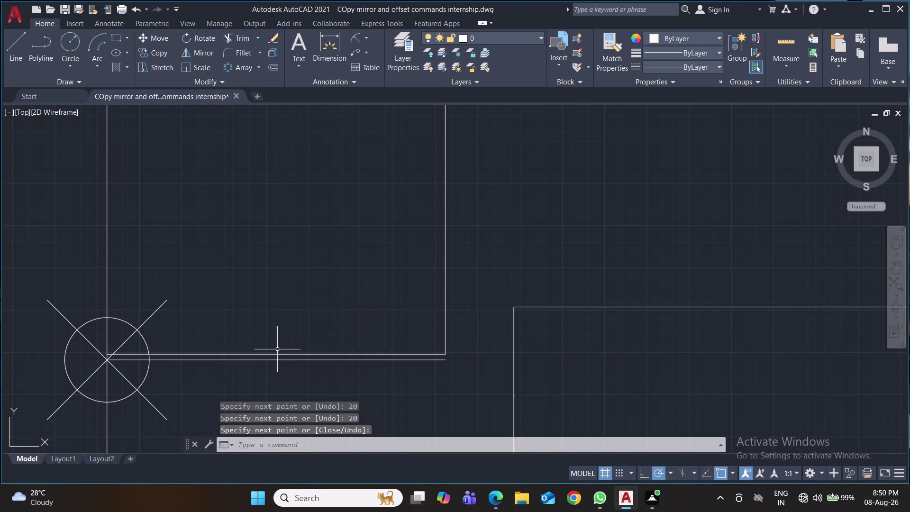
Erase the lower point marker and the overlapping horizontal line.
click(80, 384)
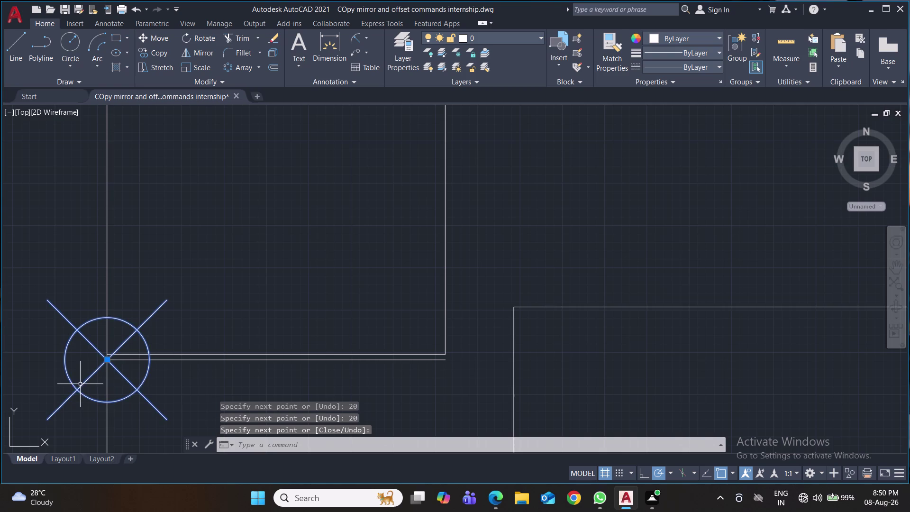
click(176, 359)
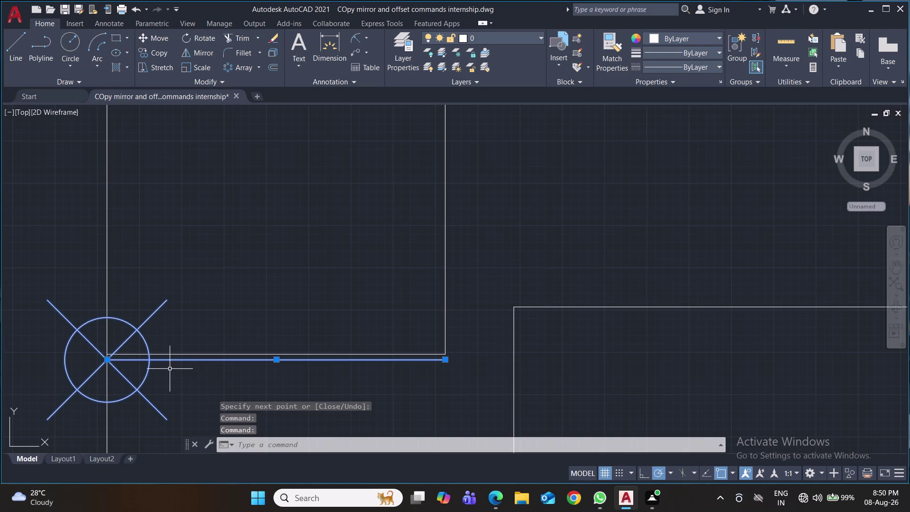
key(Delete)
scroll(up, 3)
Move the large rectangle from its base point to its new position.
scroll(down, 3)
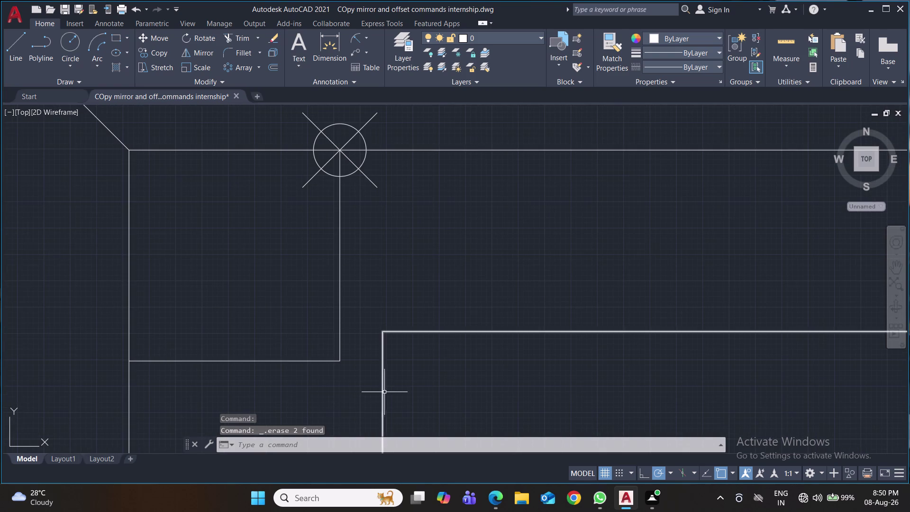
scroll(down, 3)
middle_drag(449, 377, 402, 300)
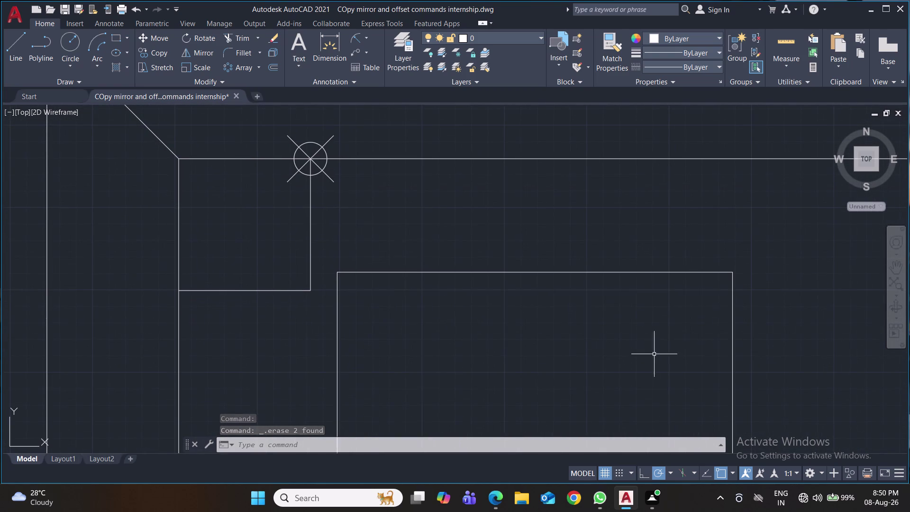
drag(759, 263, 757, 267)
click(634, 323)
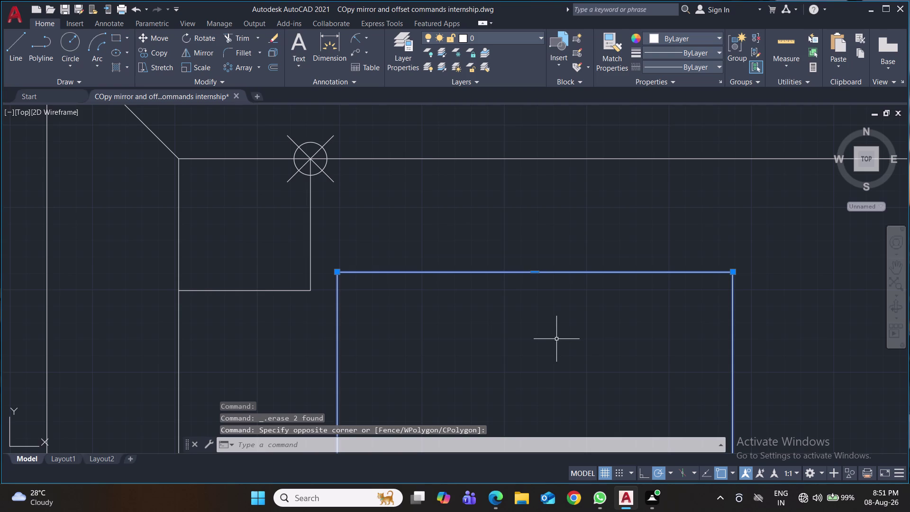
key(m)
key(Return)
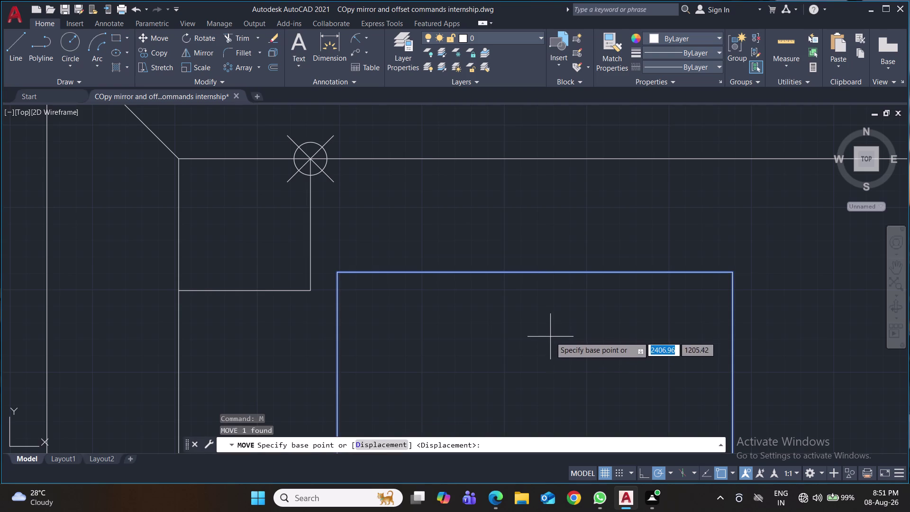
click(551, 336)
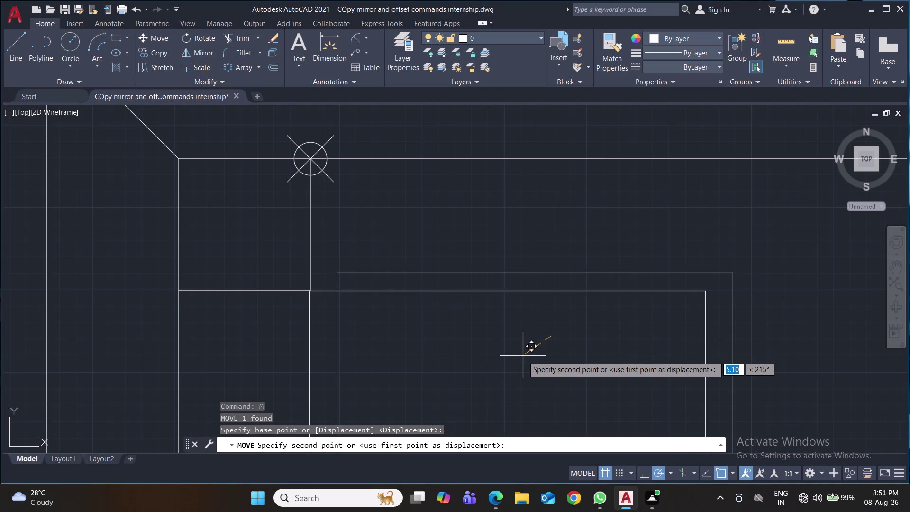
scroll(up, 3)
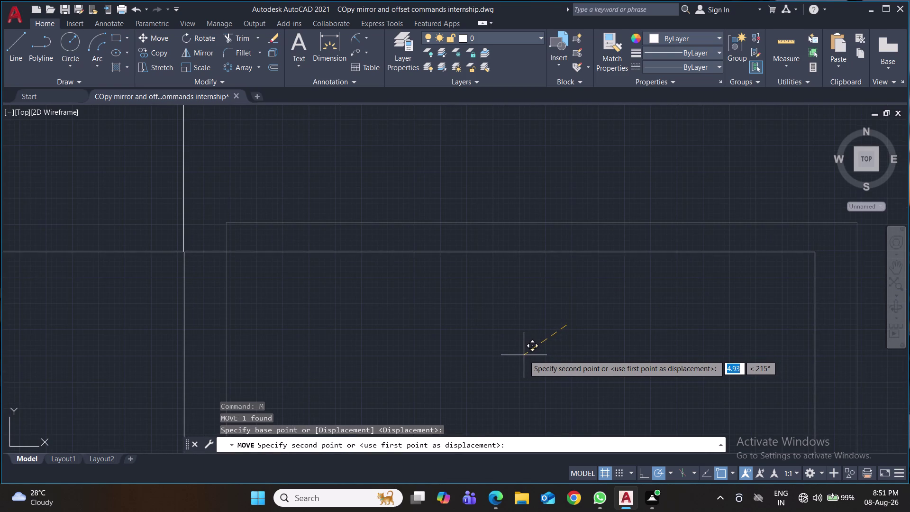
click(524, 355)
Erase the point marker and the square's bottom and right edges.
scroll(down, 3)
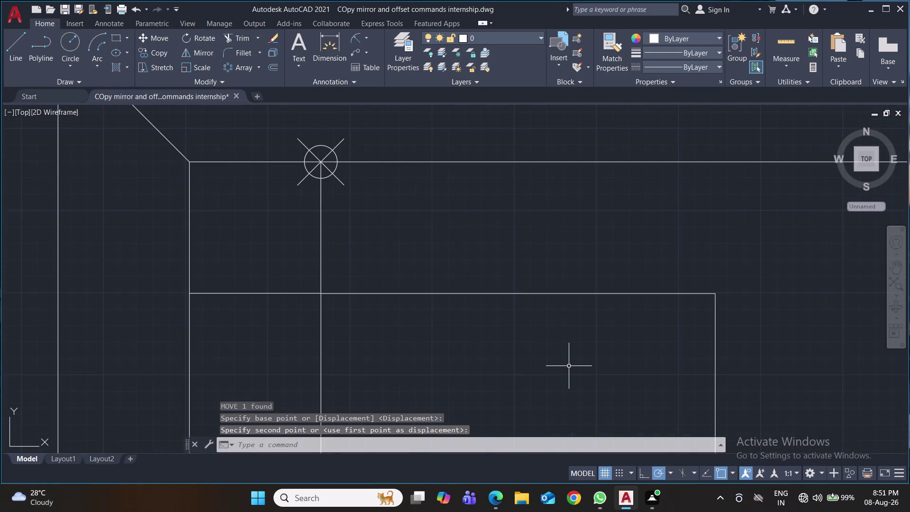
scroll(down, 3)
middle_drag(580, 367, 565, 317)
click(414, 199)
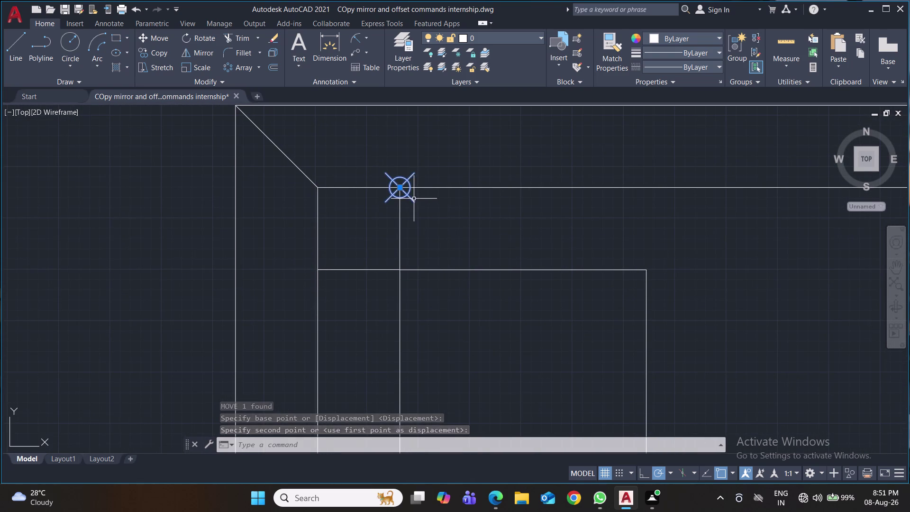
key(Delete)
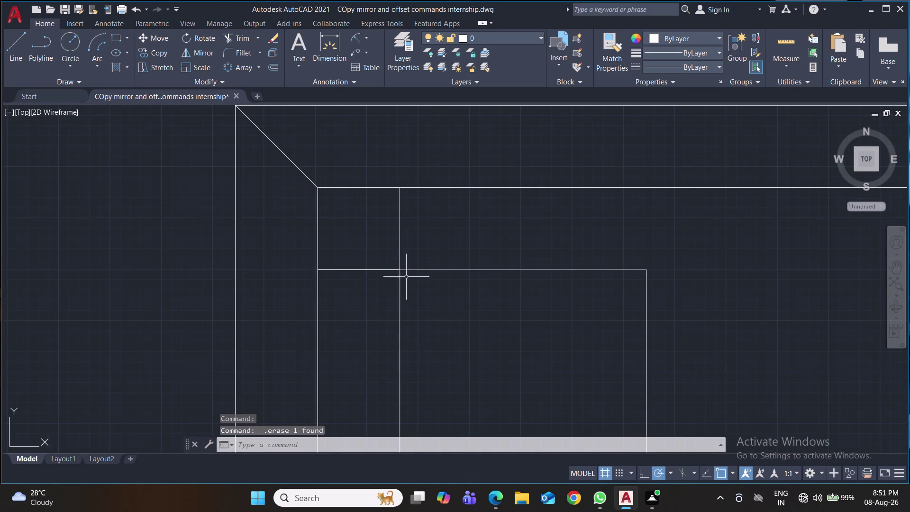
click(400, 251)
click(371, 269)
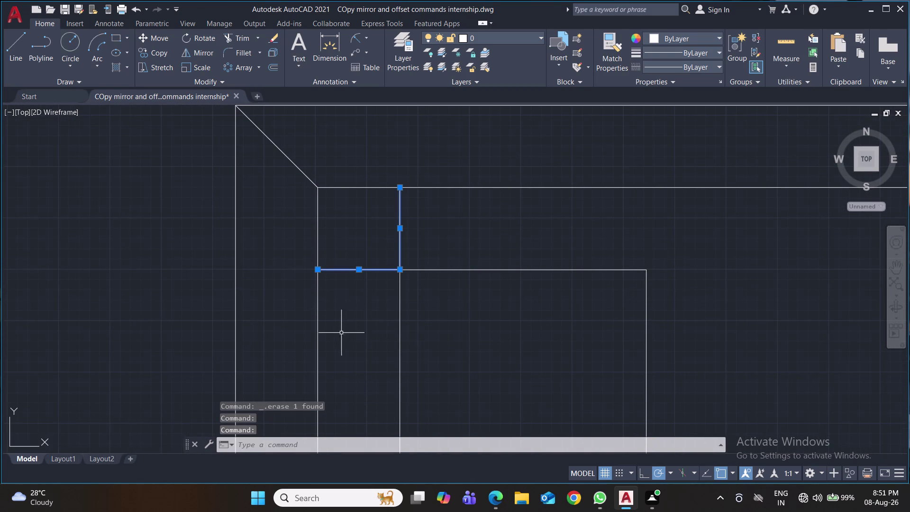
key(Delete)
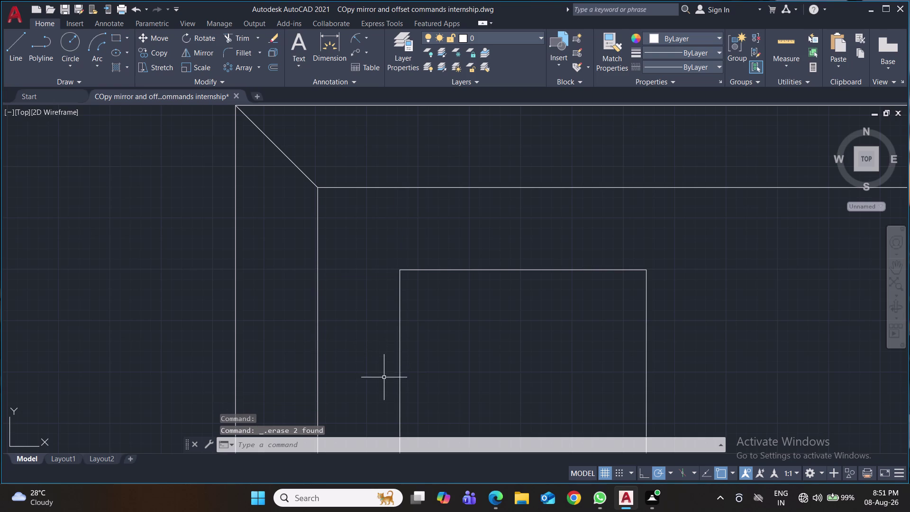
Save the drawing with Ctrl+S.
key(ctrl+s)
key(ctrl+s)
key(ctrl+s)
key(ctrl+s)
key(ctrl+s)
scroll(down, 3)
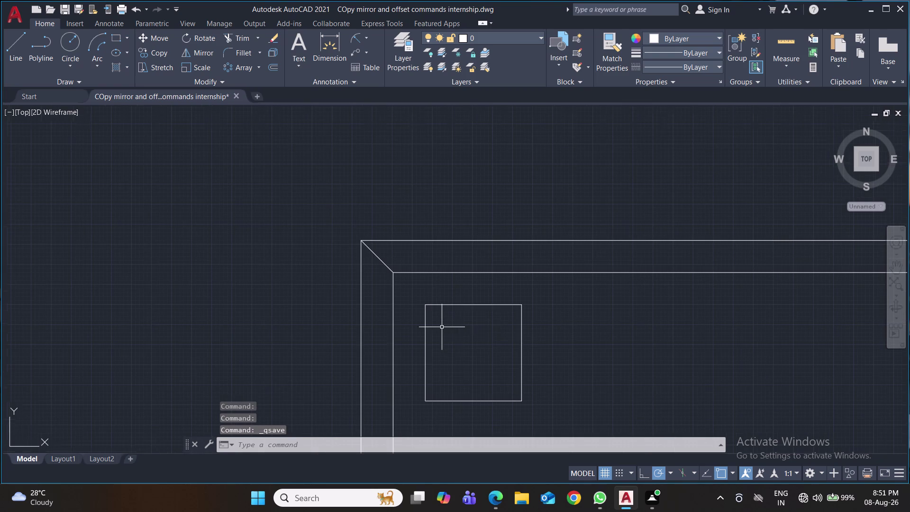
Start the CO copy command and select the corner square.
middle_drag(613, 345, 569, 314)
scroll(down, 3)
scroll(down, 3)
middle_drag(603, 338, 435, 271)
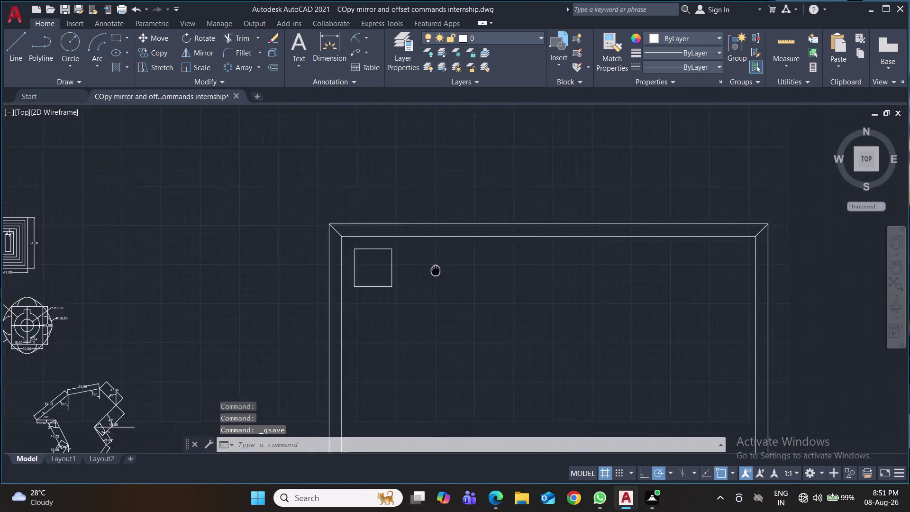
middle_drag(436, 270, 385, 244)
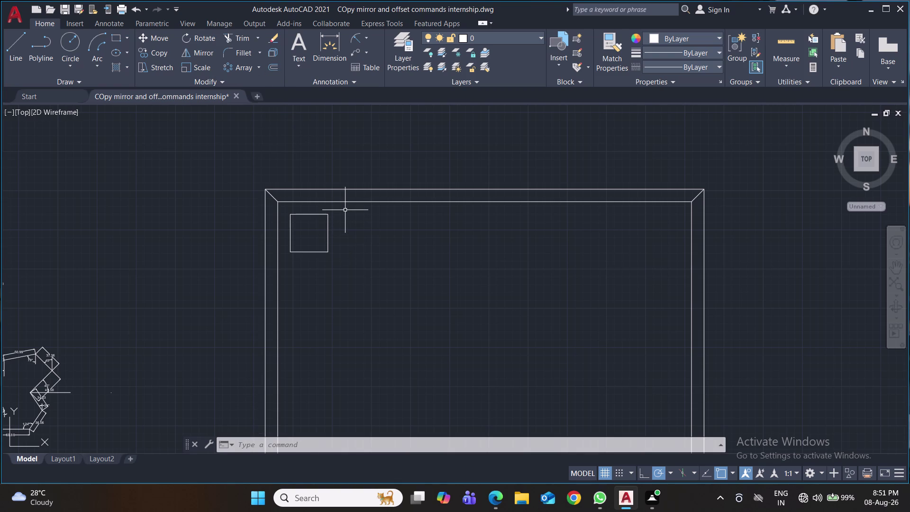
key(c)
key(l)
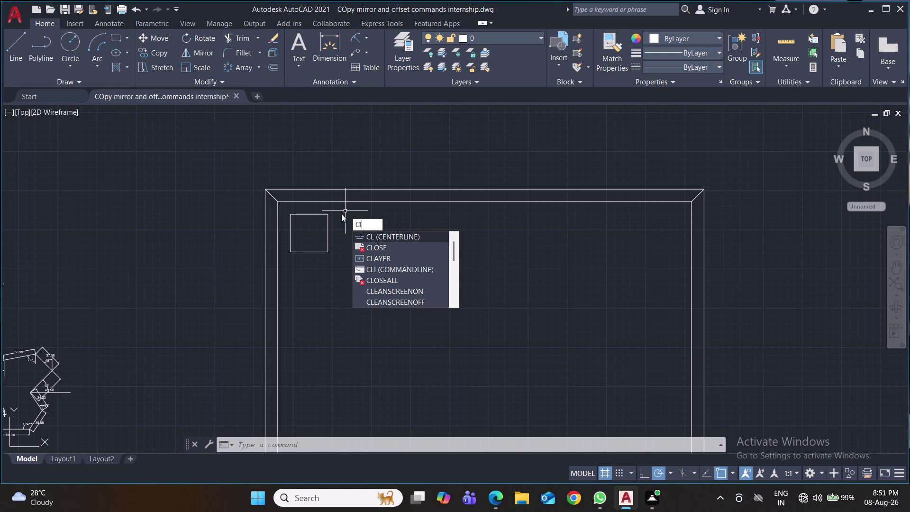
key(BackSpace)
key(p)
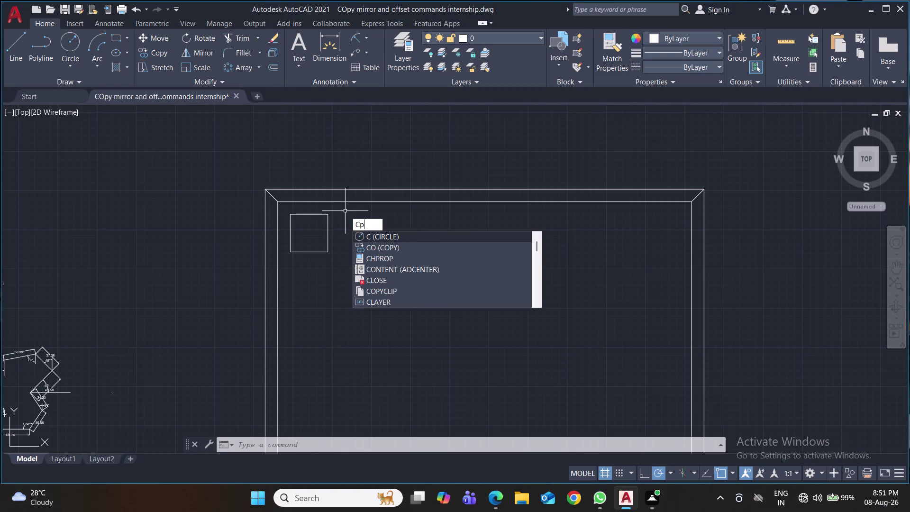
key(BackSpace)
key(o)
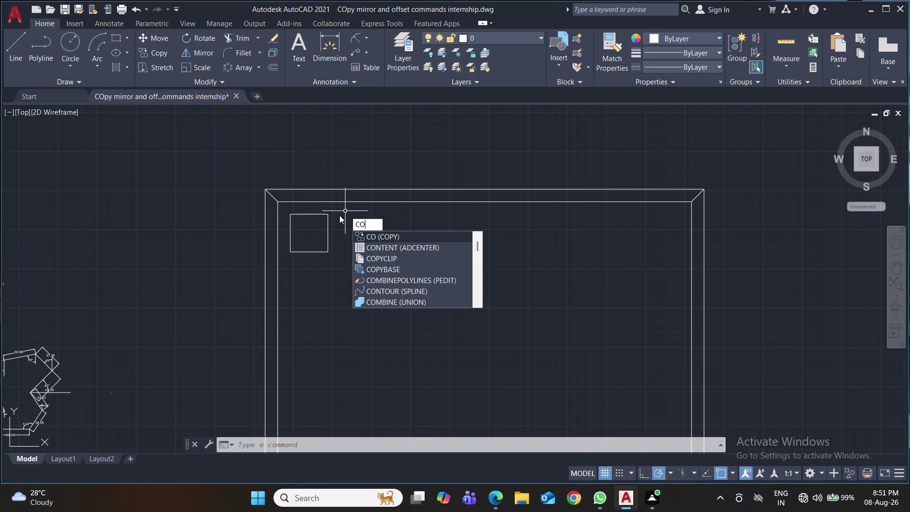
key(Return)
click(338, 209)
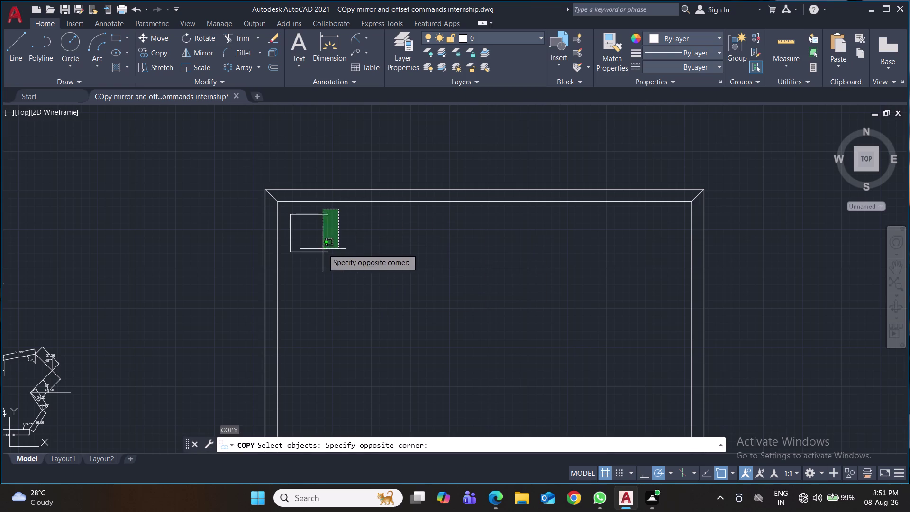
click(288, 262)
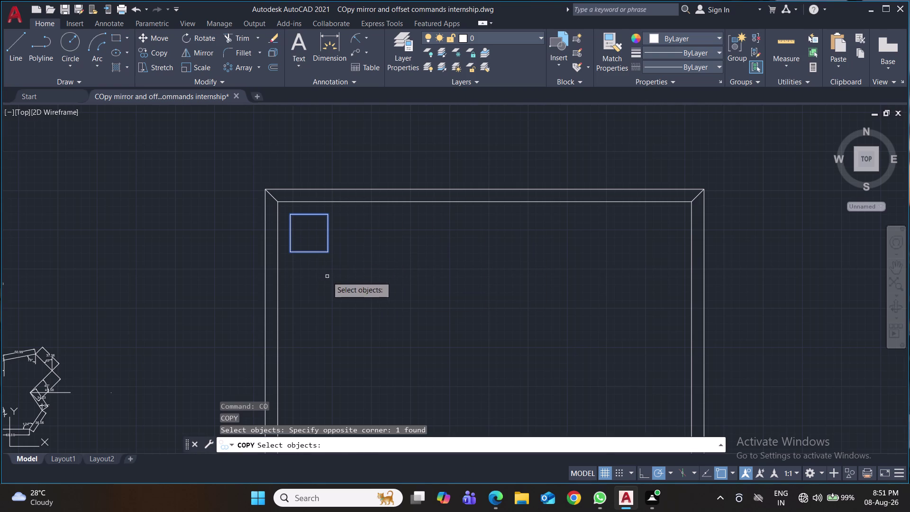
key(Return)
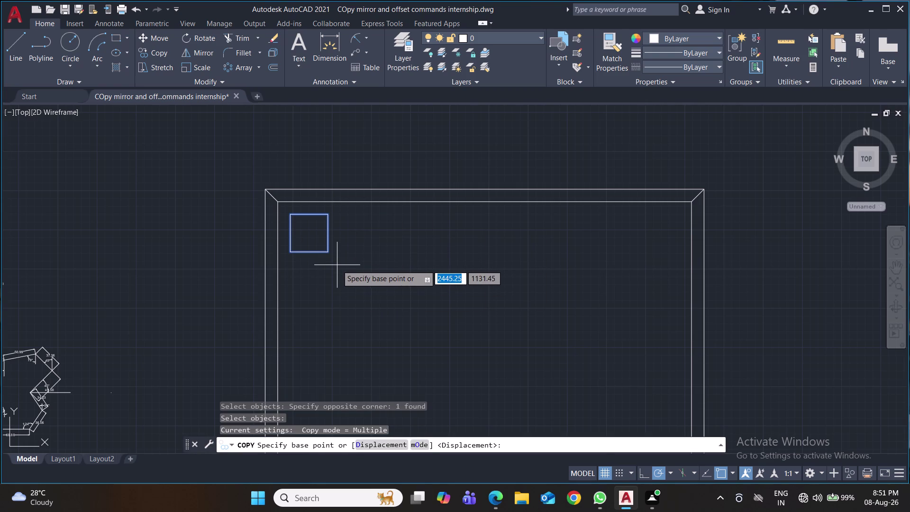
With Ortho on, copy the square as an 8-item array along the top edge and save.
click(645, 473)
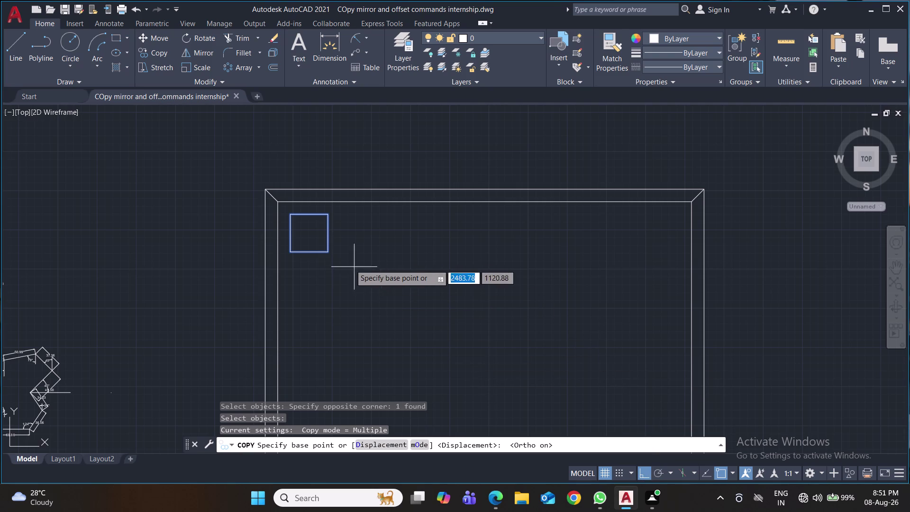
click(292, 253)
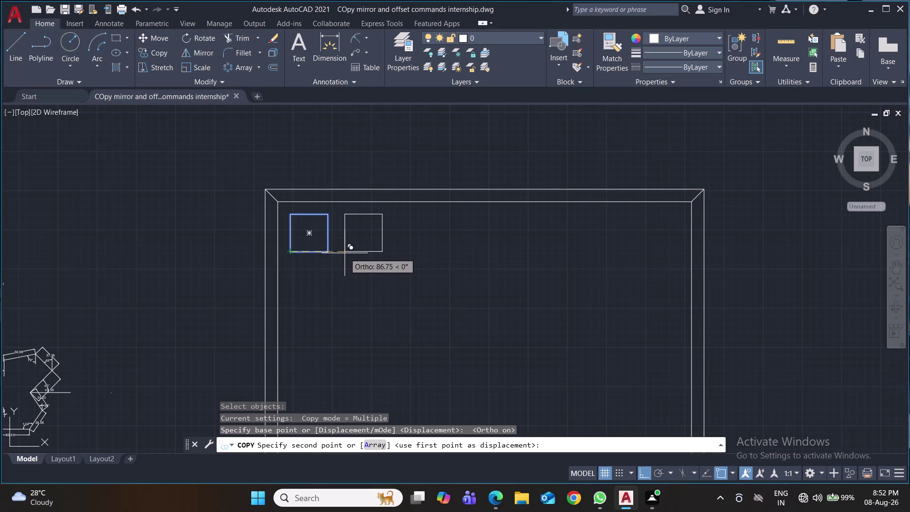
key(a)
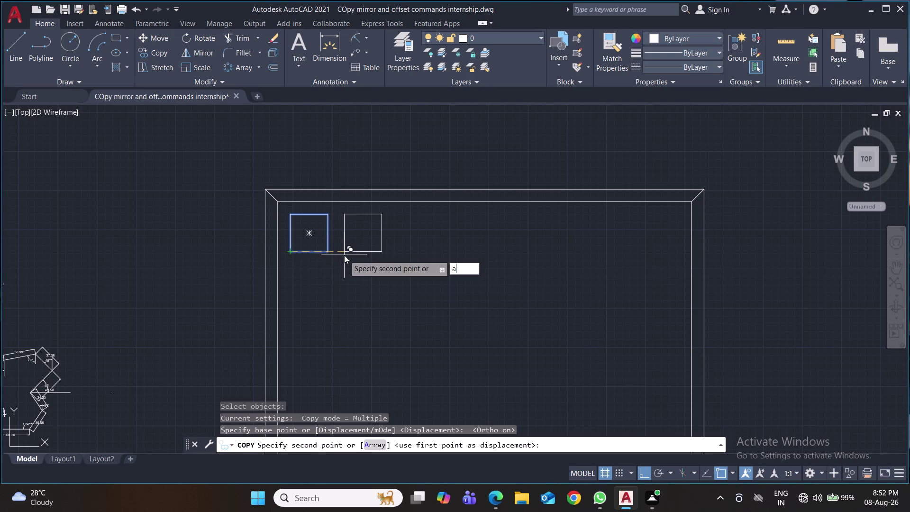
key(Return)
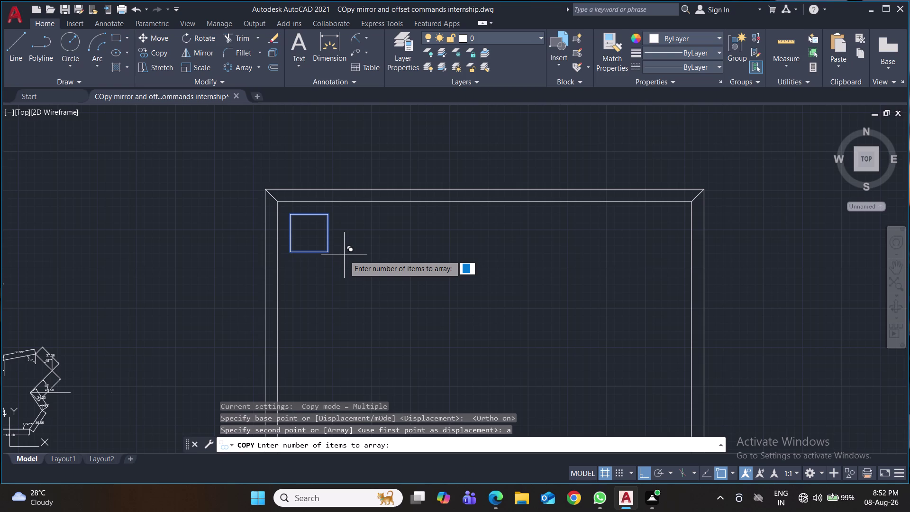
key(8)
key(Return)
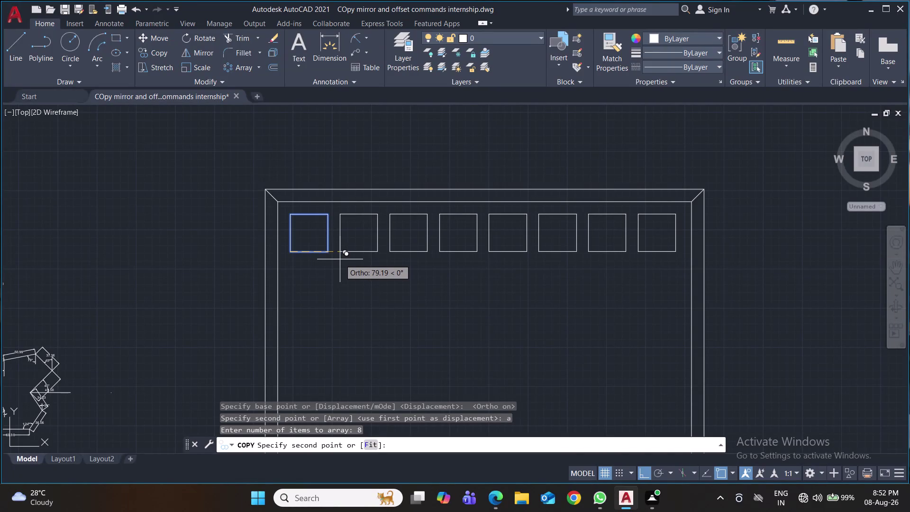
click(340, 259)
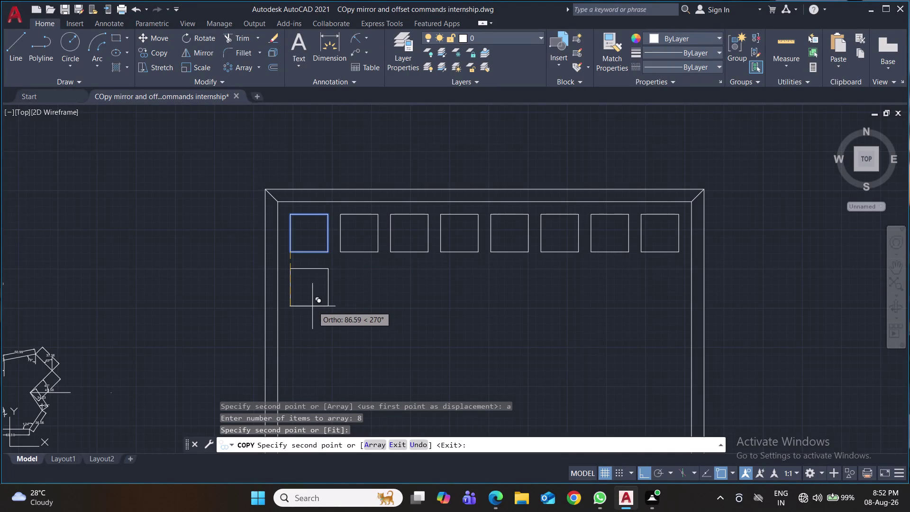
middle_drag(313, 301, 316, 300)
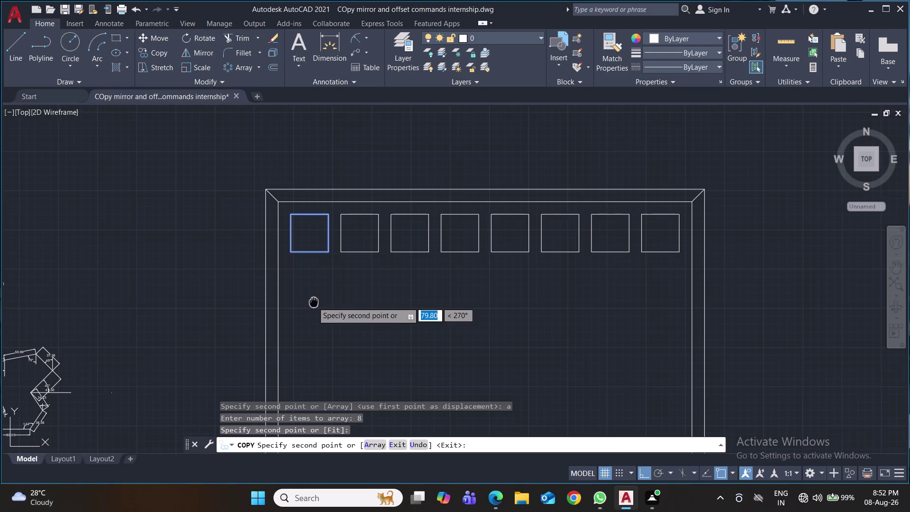
middle_drag(316, 300, 319, 242)
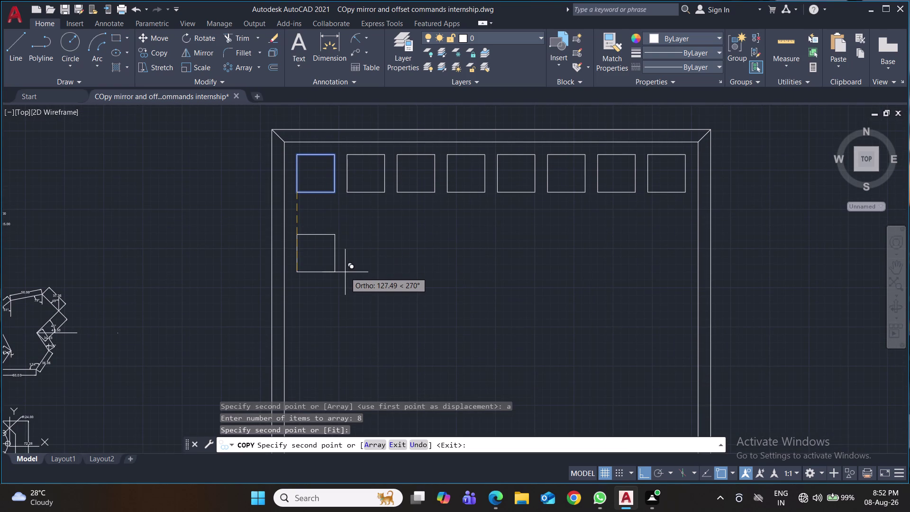
key(Escape)
key(ctrl+s)
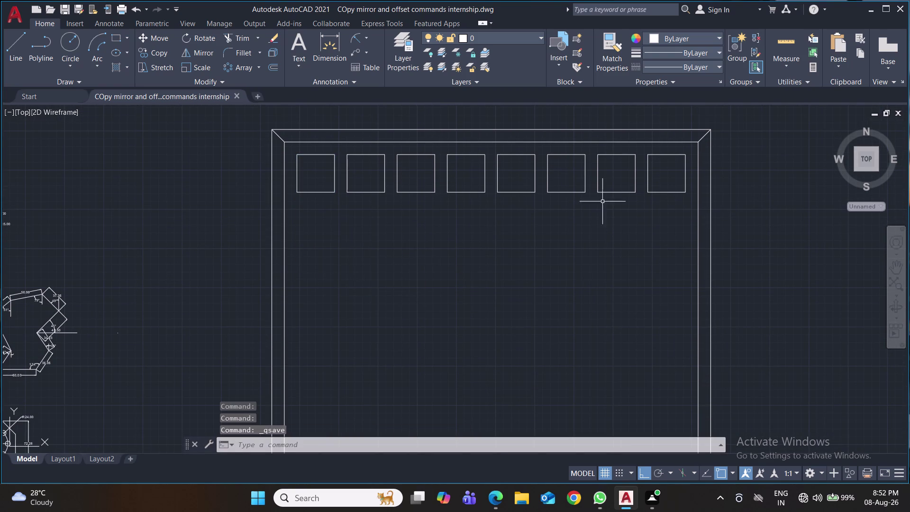
Start another copy and begin selecting the row of squares.
key(c)
key(o)
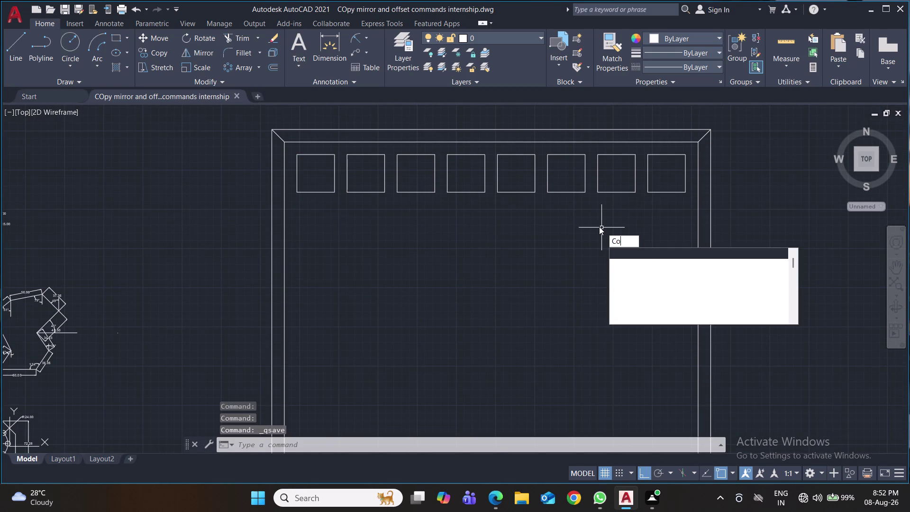
key(Return)
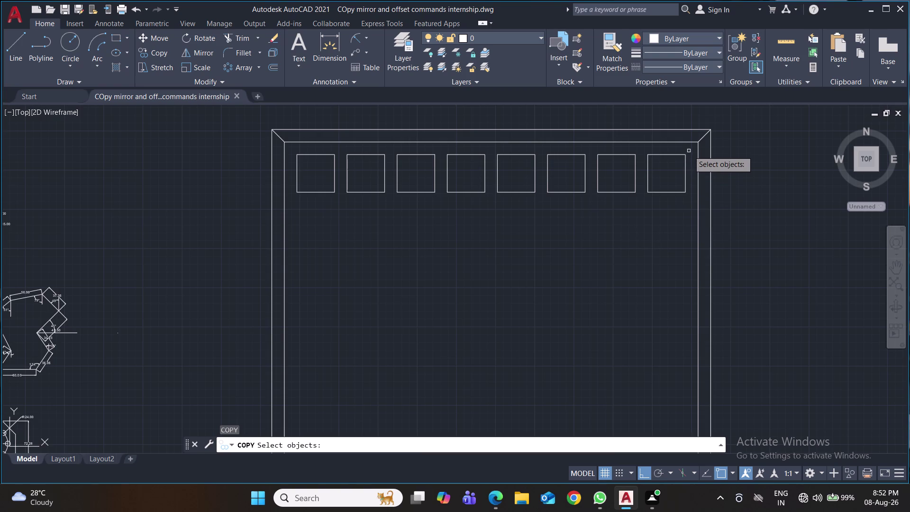
click(689, 150)
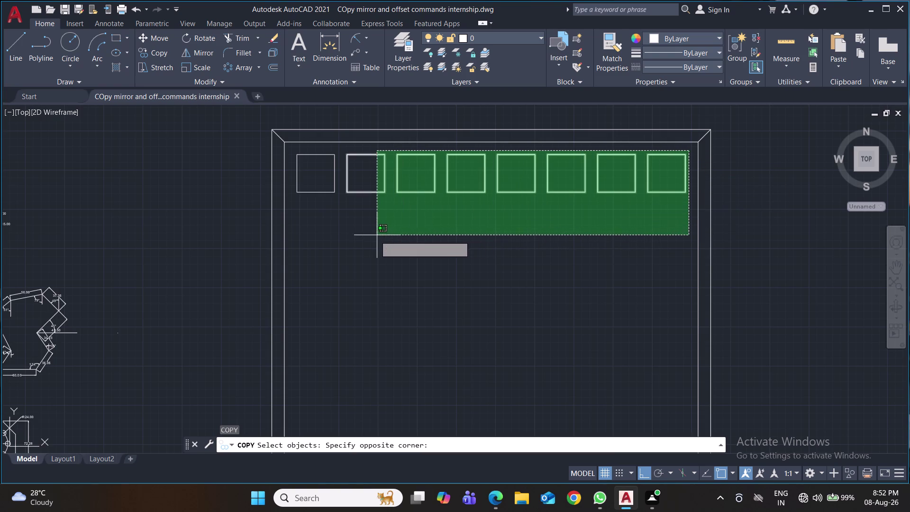
Copy the row of eight squares as an 8-item array down the frame at square spacing.
click(292, 237)
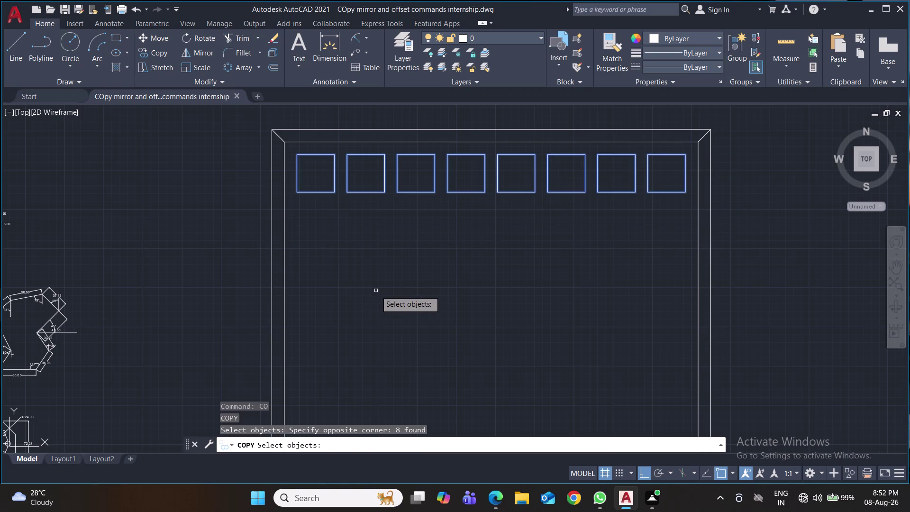
key(Return)
middle_drag(428, 292, 429, 291)
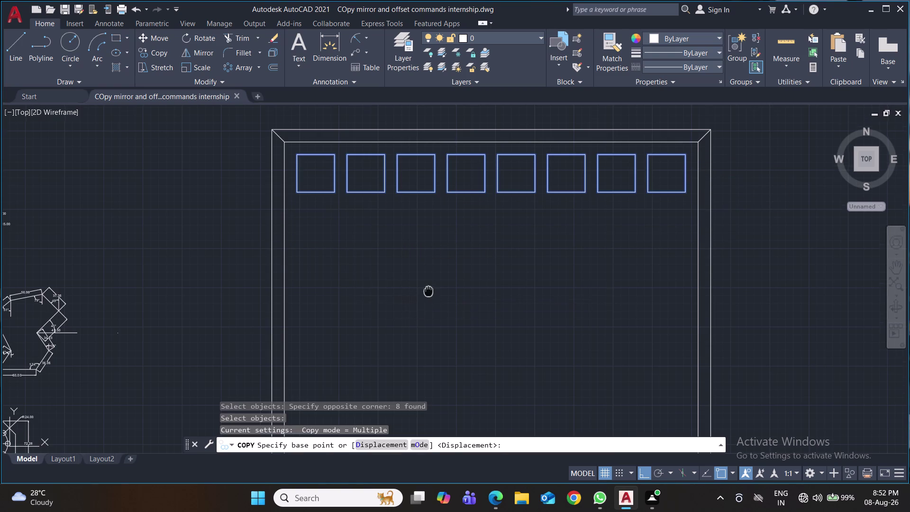
middle_drag(428, 291, 430, 261)
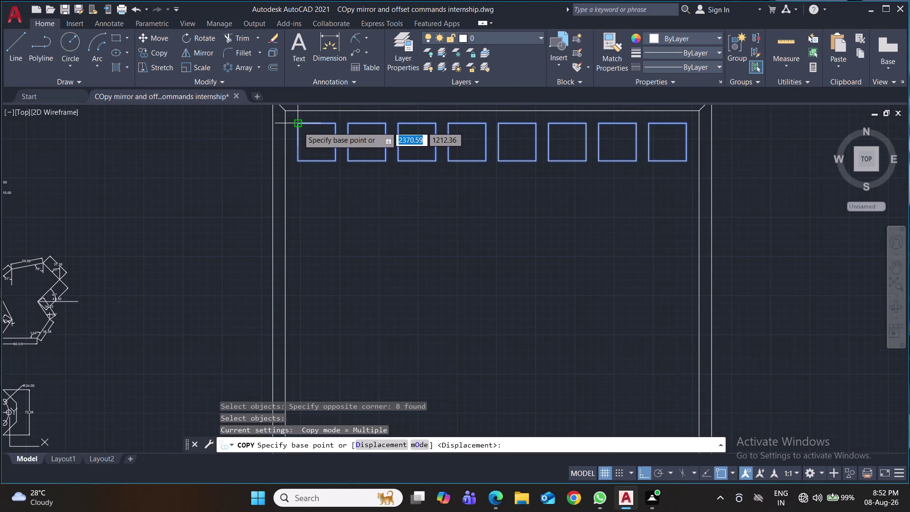
click(298, 127)
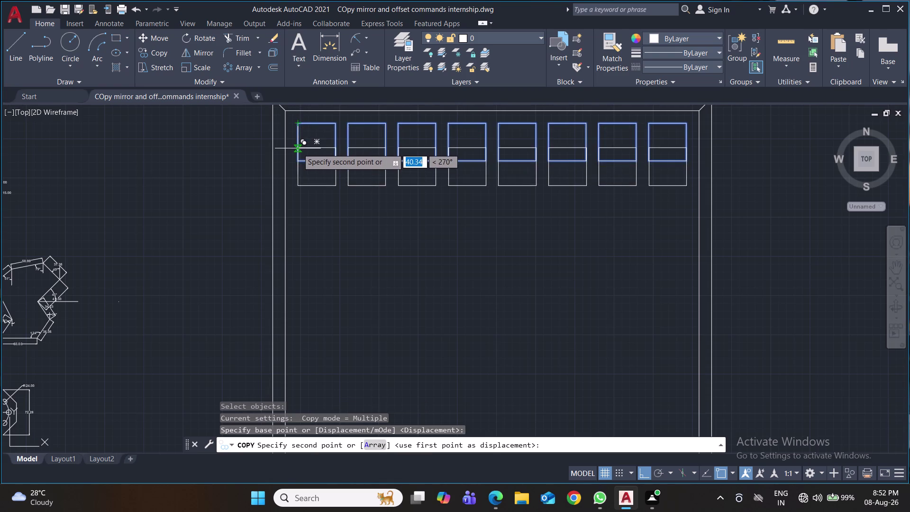
key(a)
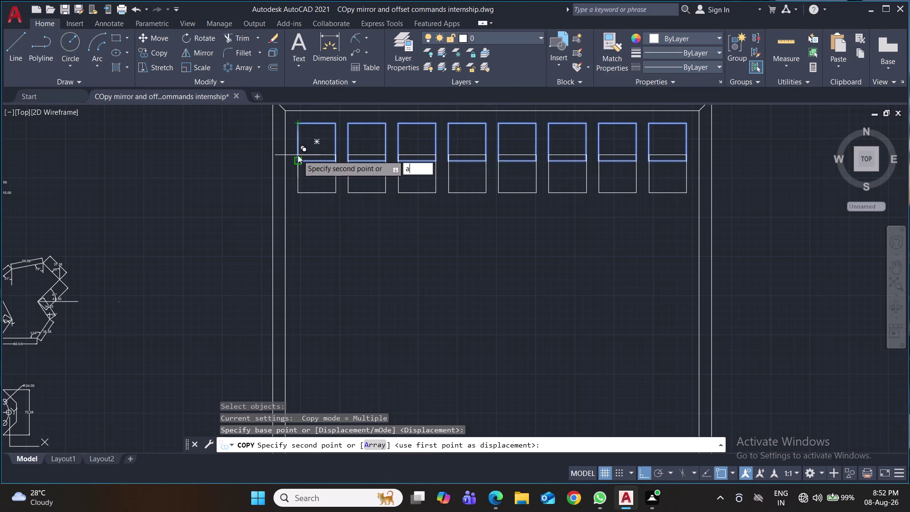
key(Return)
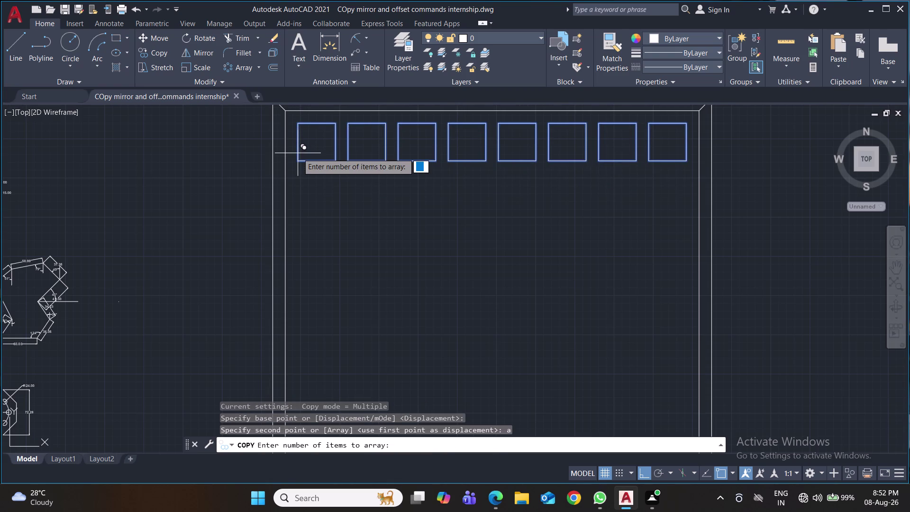
key(8)
key(Return)
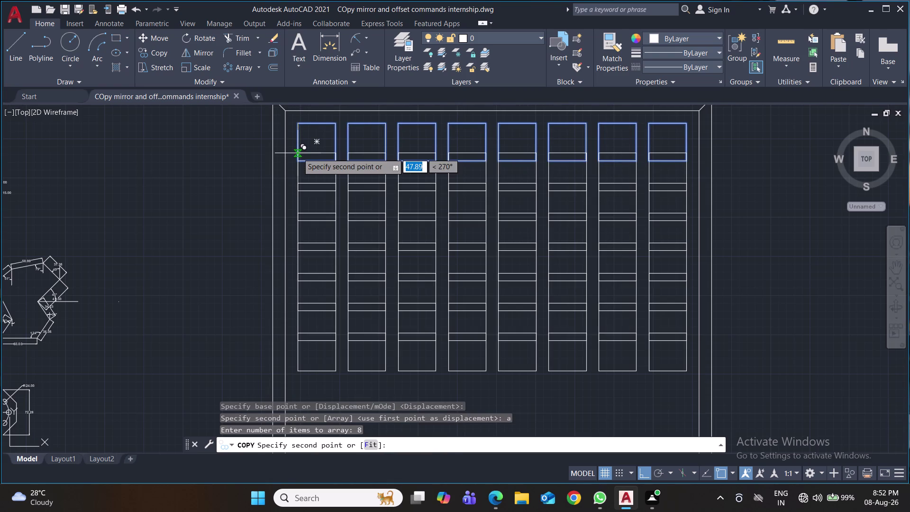
middle_drag(304, 152, 308, 115)
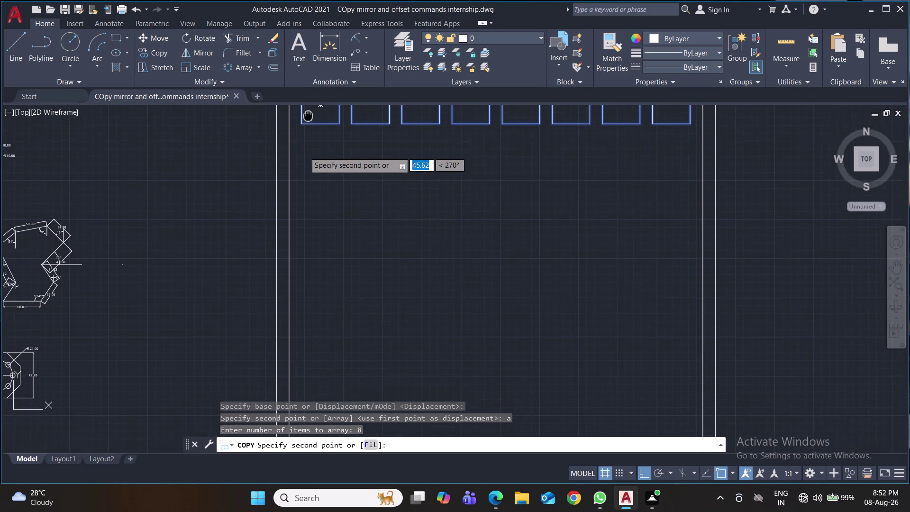
middle_drag(308, 115, 308, 110)
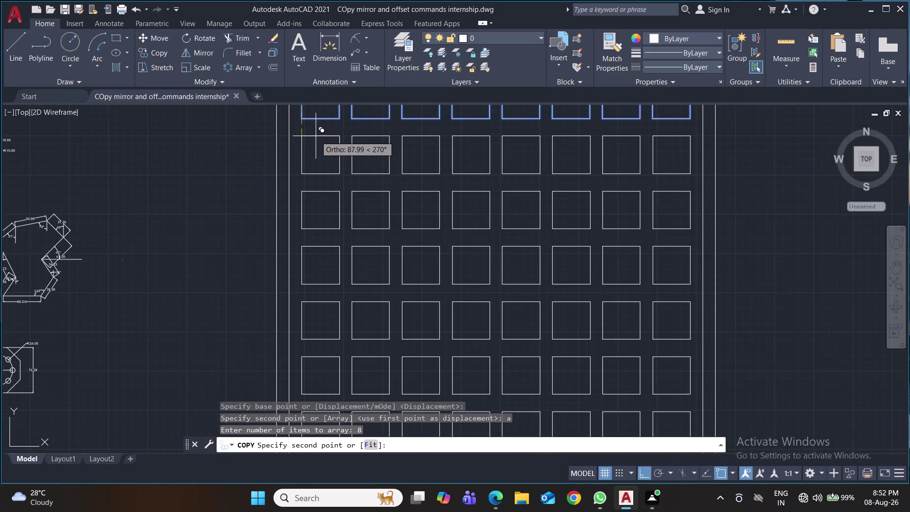
scroll(down, 3)
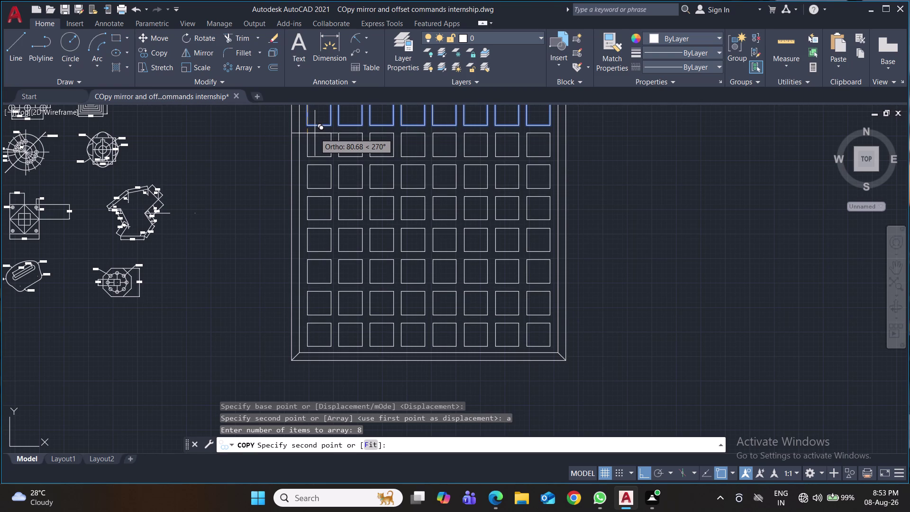
click(315, 132)
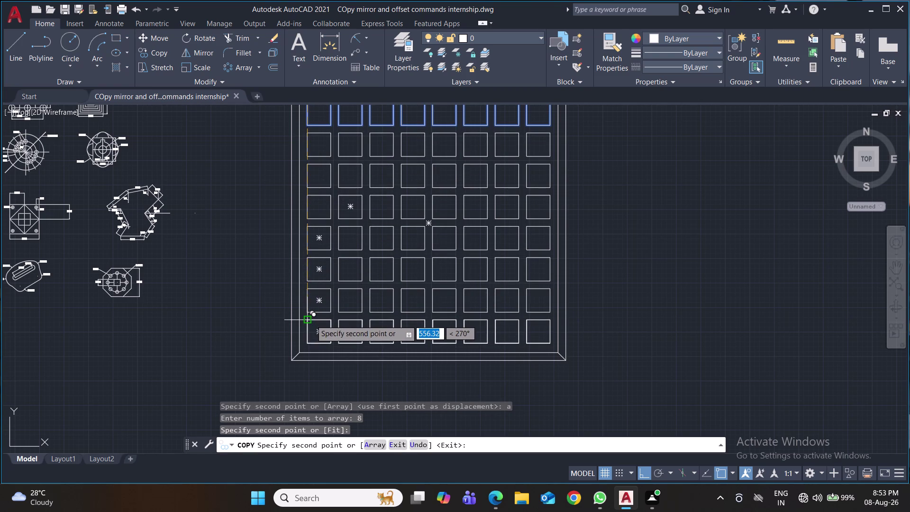
End the copy command and save the drawing.
key(ctrl+s)
key(ctrl+s)
key(ctrl+s)
key(ctrl+s)
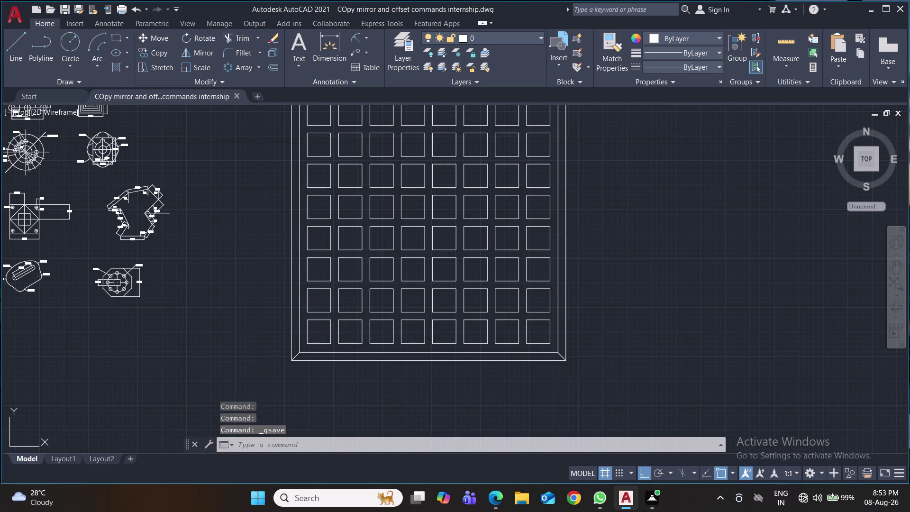
key(ctrl+s)
key(ctrl+s)
key(ctrl+s)
Use PTYPE to choose a point marker at size 5.00 in absolute units.
scroll(down, 3)
middle_drag(637, 245, 503, 292)
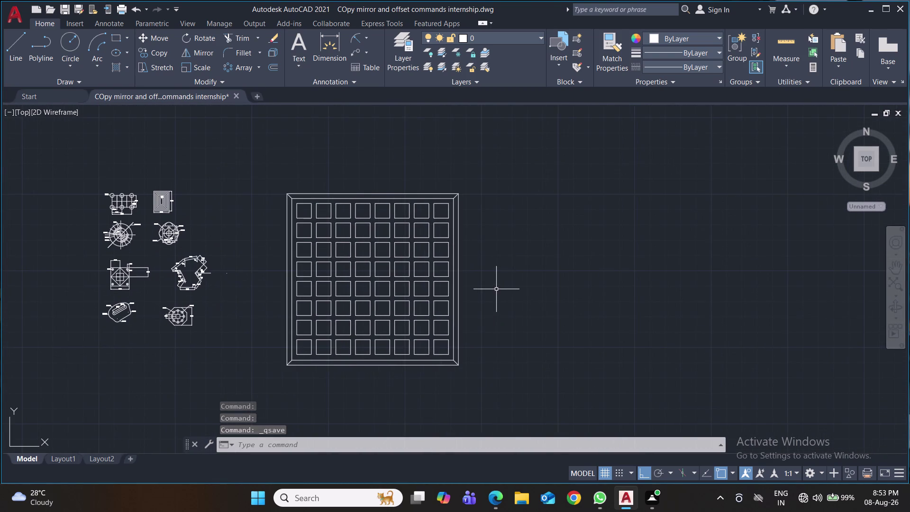
scroll(up, 3)
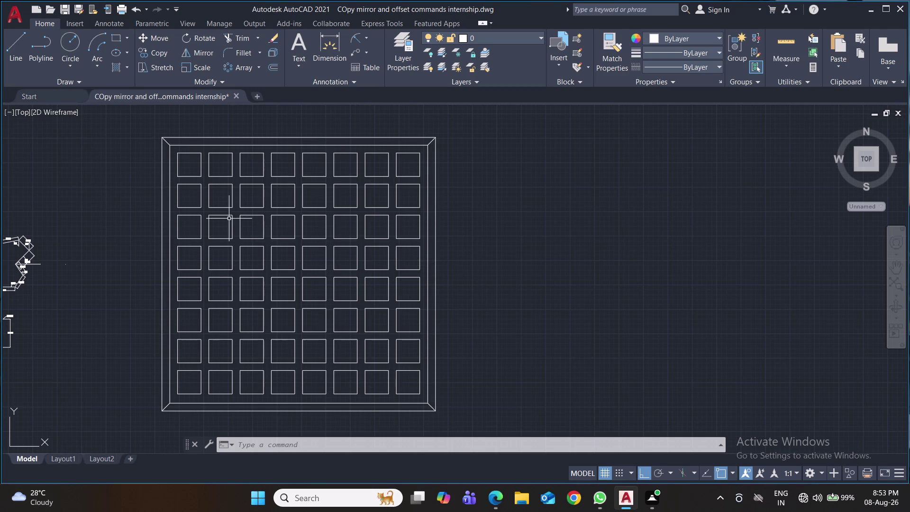
click(82, 80)
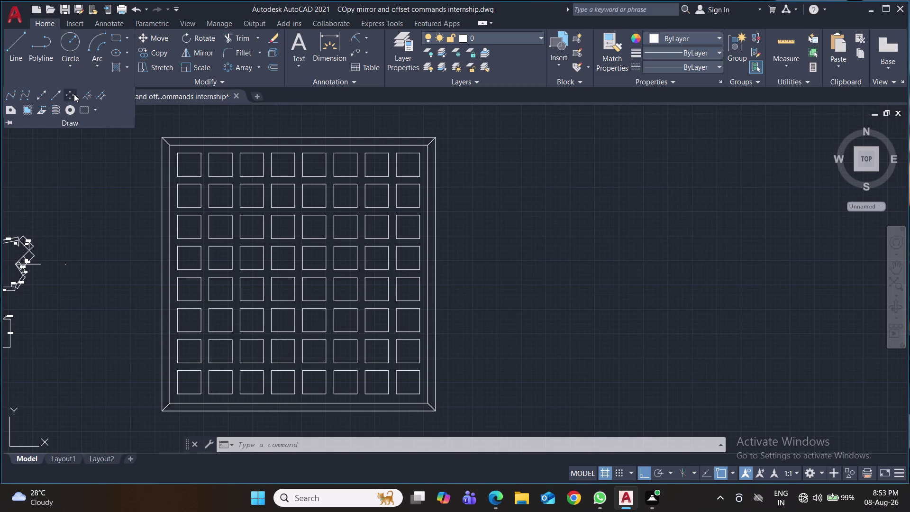
key(p)
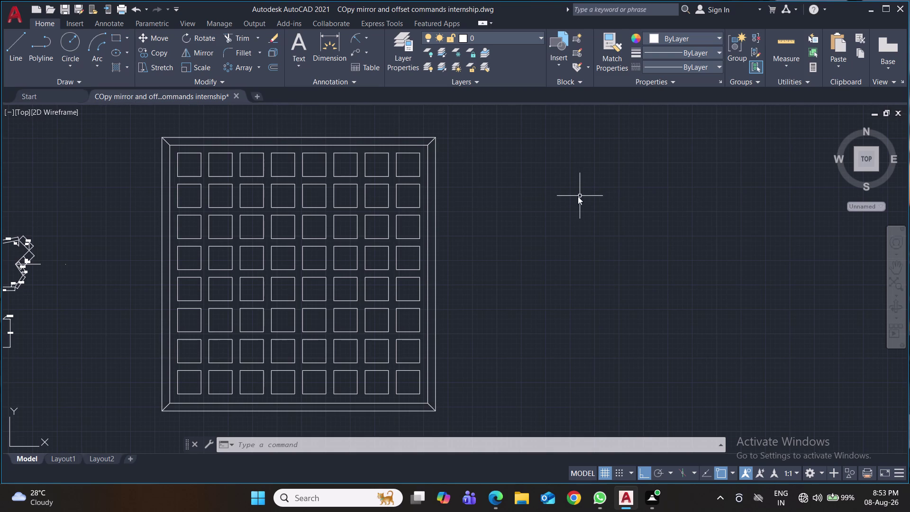
key(t)
key(y)
click(632, 223)
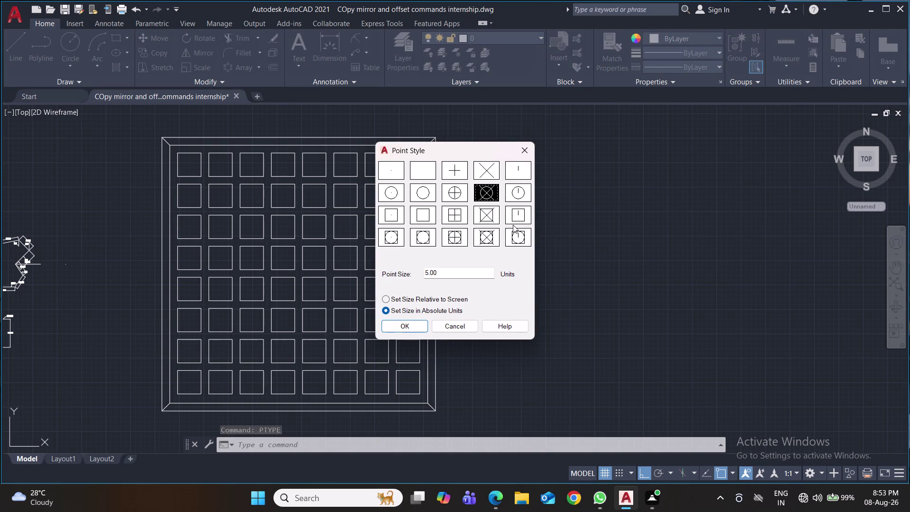
click(529, 151)
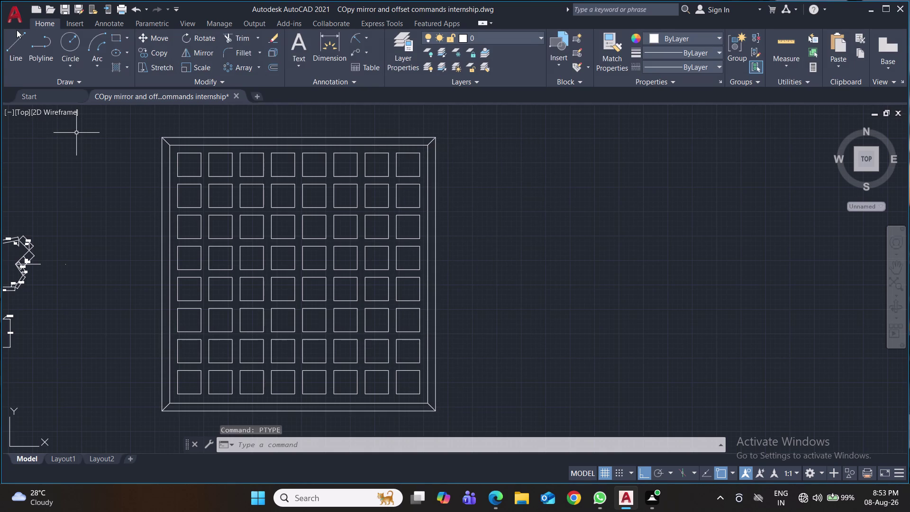
click(20, 39)
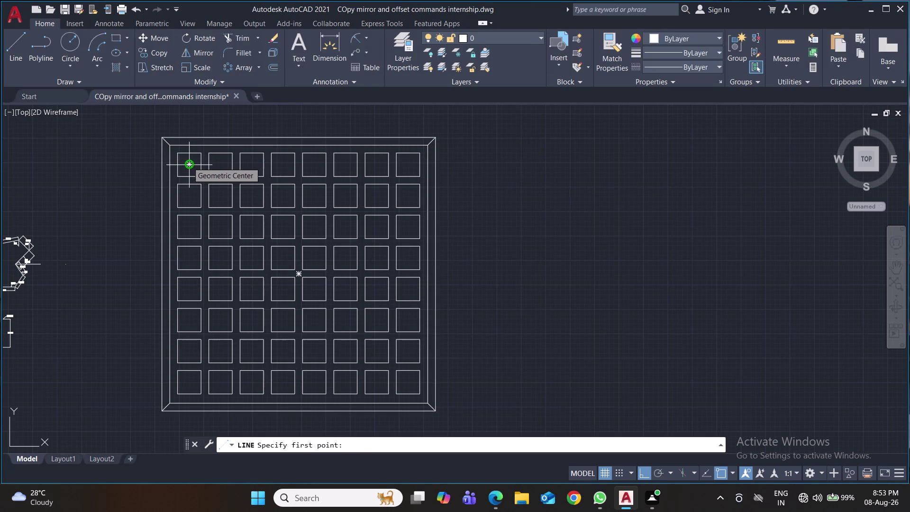
Draw vertical and horizontal lines through the centre of the top-left square.
click(189, 153)
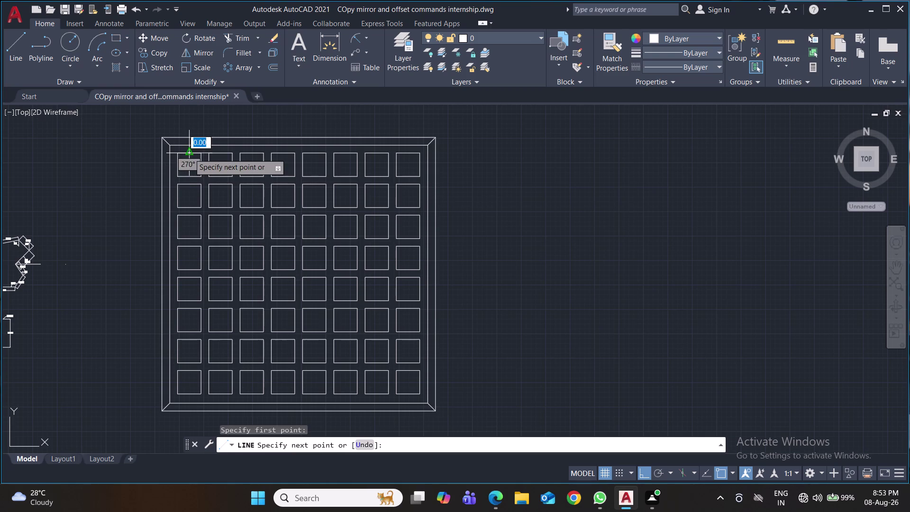
click(189, 173)
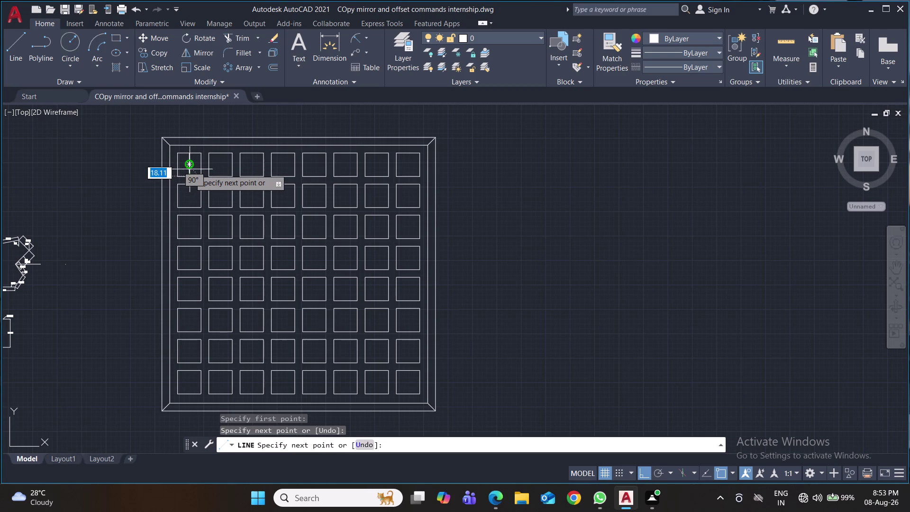
key(Return)
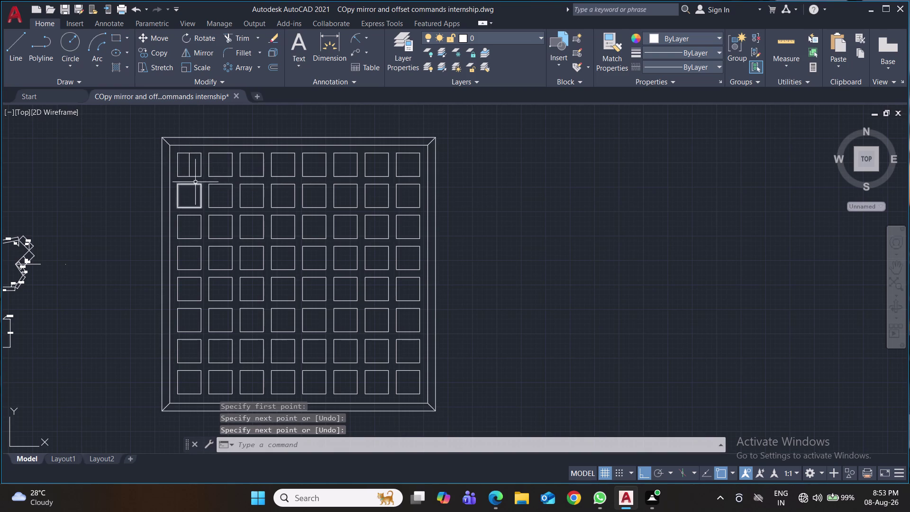
scroll(up, 3)
key(space)
click(203, 155)
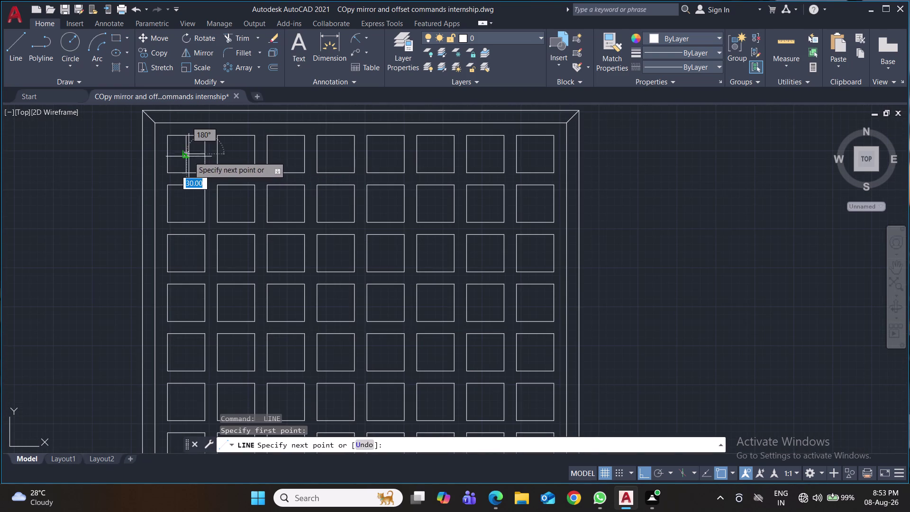
click(170, 157)
key(space)
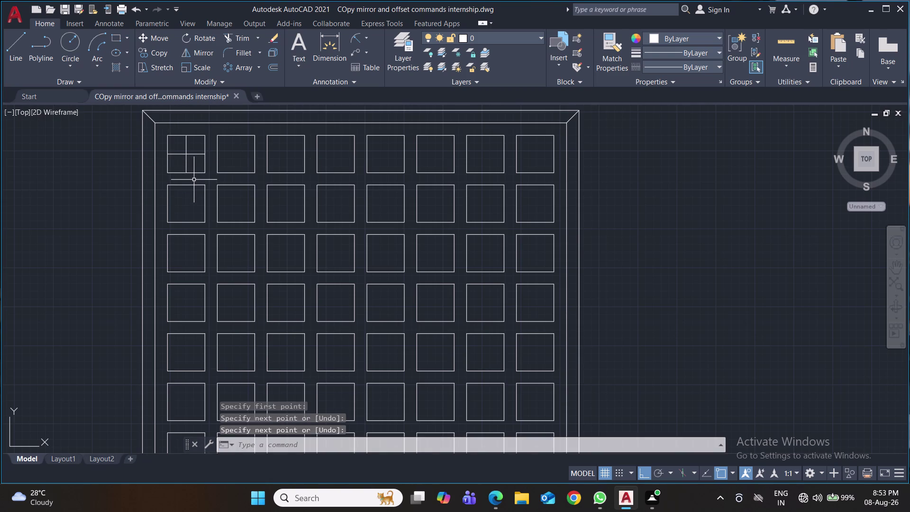
Draw both corner-to-corner diagonals across the top-left square.
key(space)
click(168, 174)
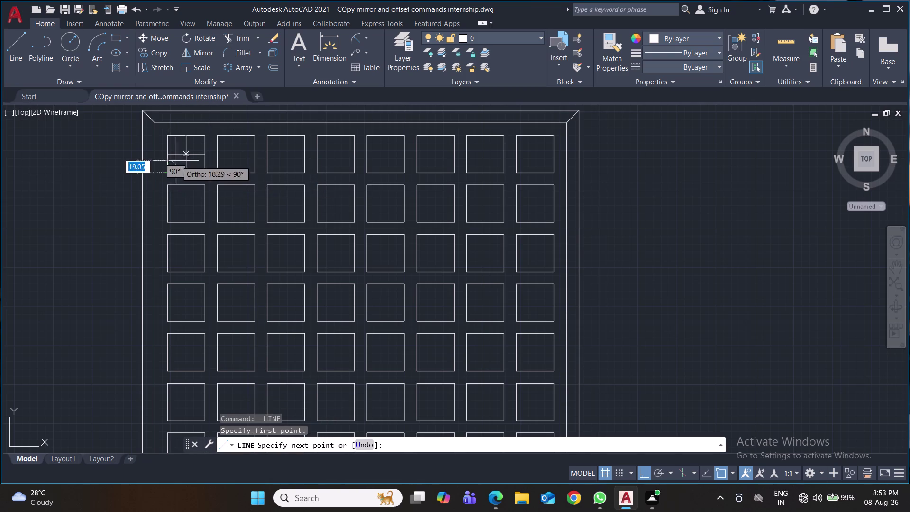
click(203, 138)
key(space)
key(space)
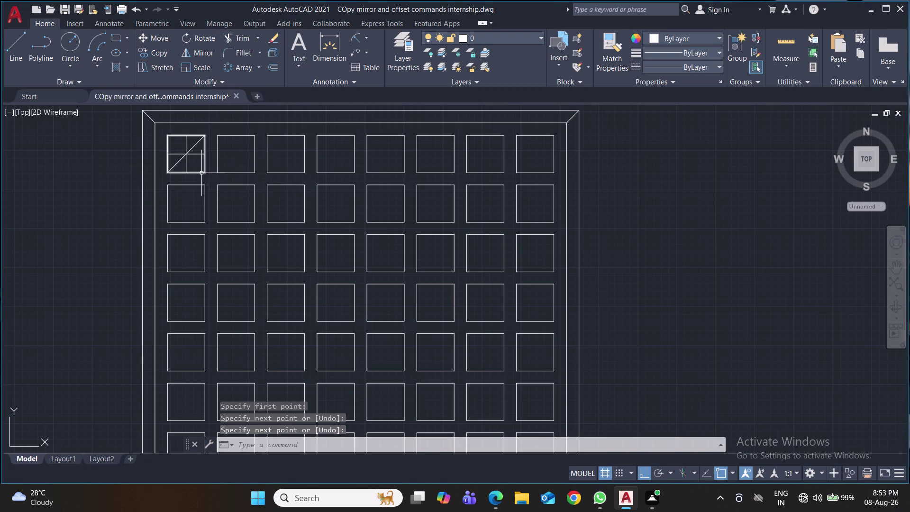
click(203, 174)
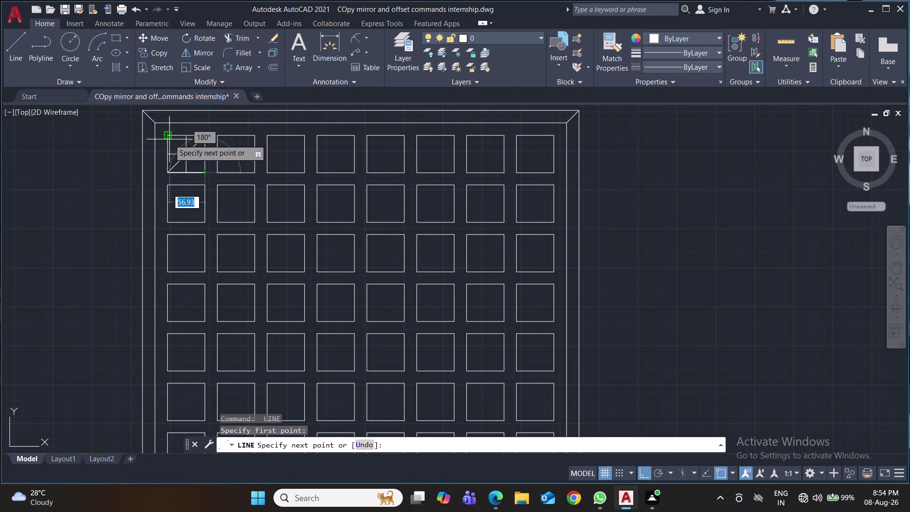
click(169, 138)
key(space)
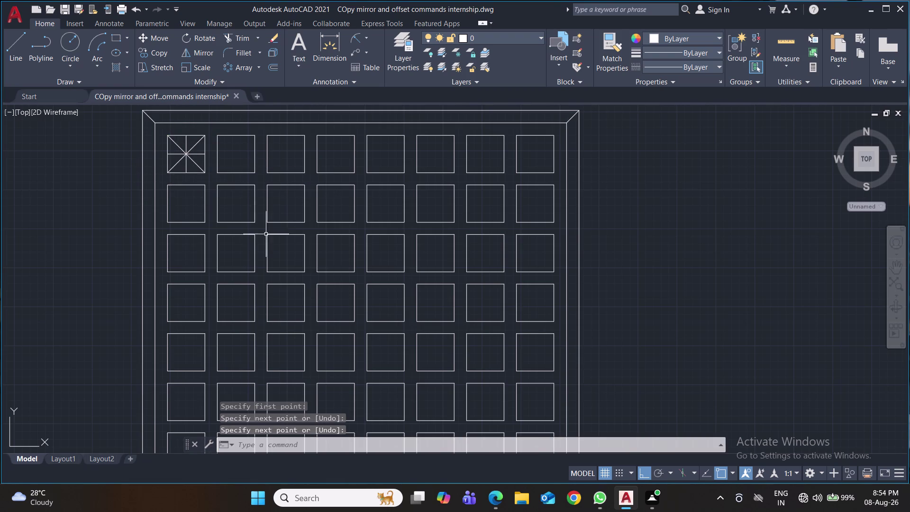
Save the drawing and reposition the view to show the whole frame.
key(ctrl+s)
key(ctrl+s)
key(ctrl+s)
key(ctrl+s)
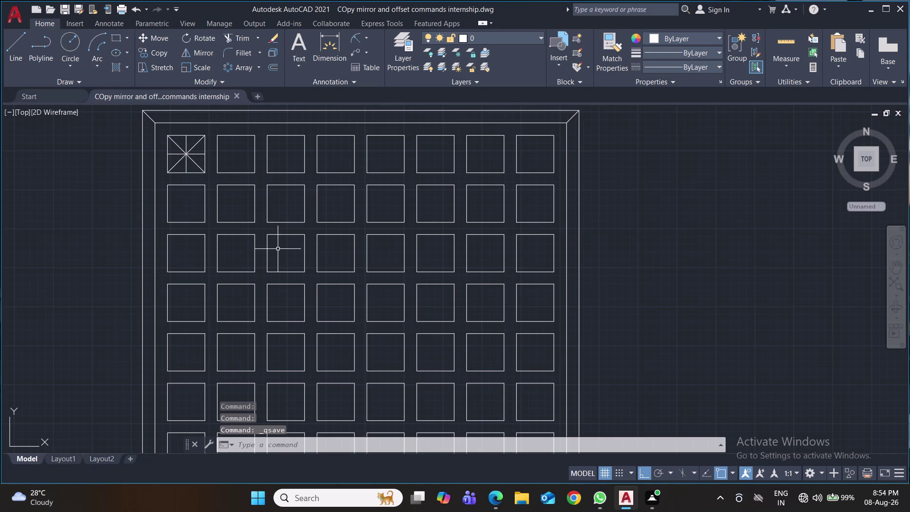
key(ctrl+s)
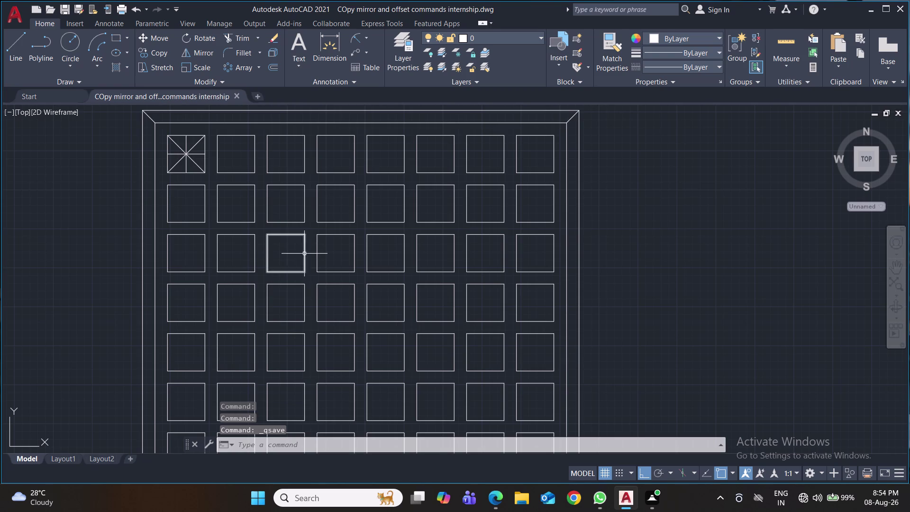
scroll(down, 3)
middle_drag(349, 255, 323, 234)
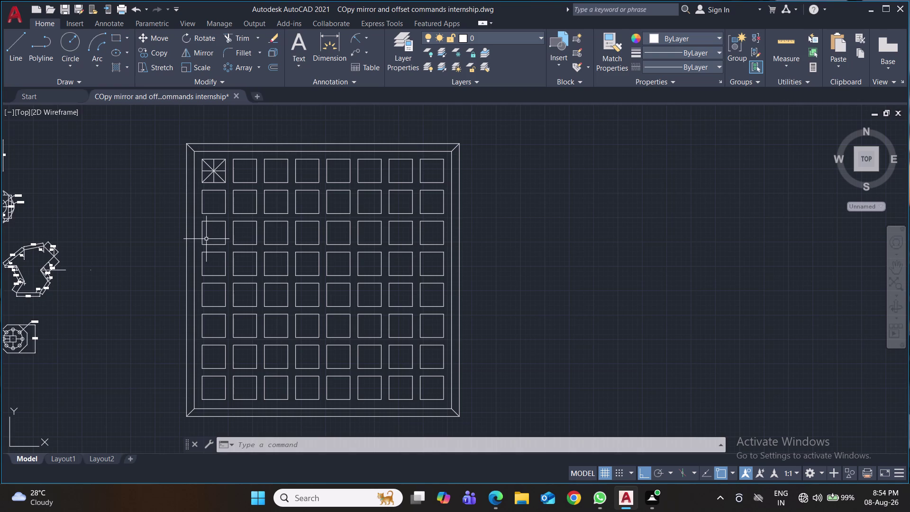
key(space)
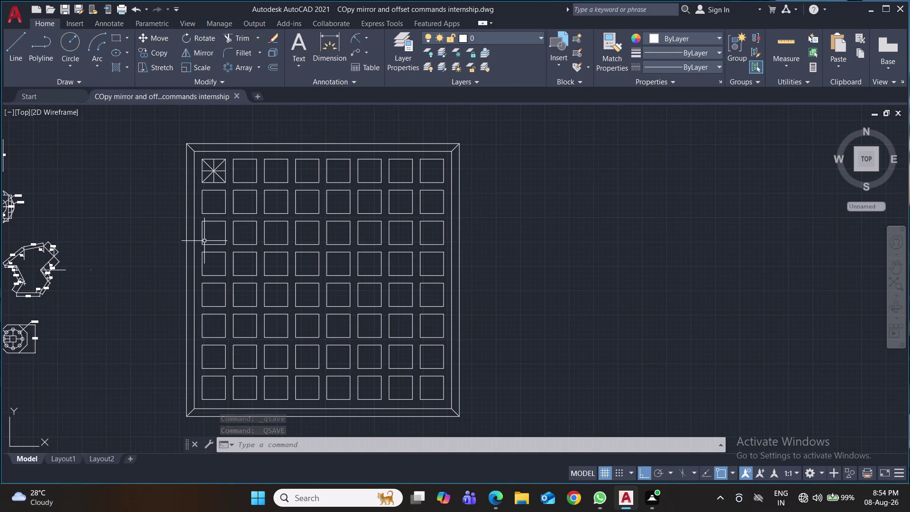
Draw two long 45° diagonals between square corners, one ending at the bottom-right corner.
key(l)
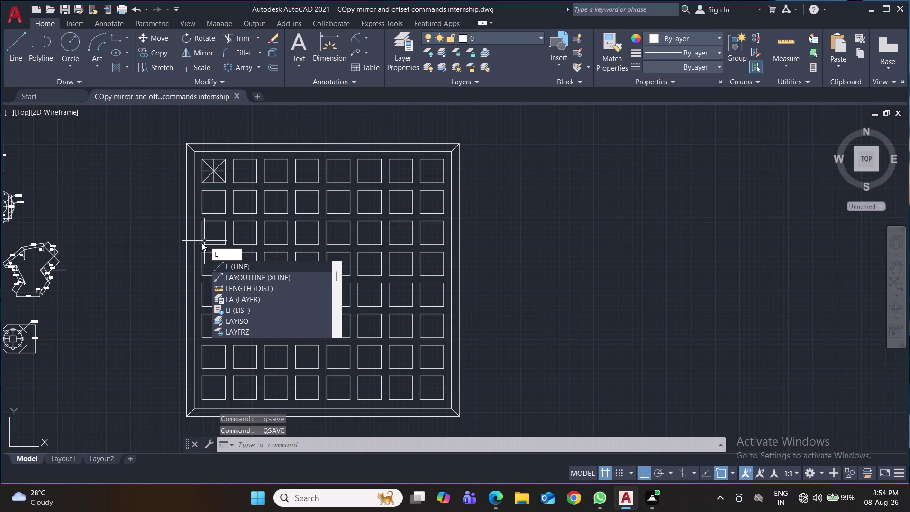
key(Return)
click(204, 244)
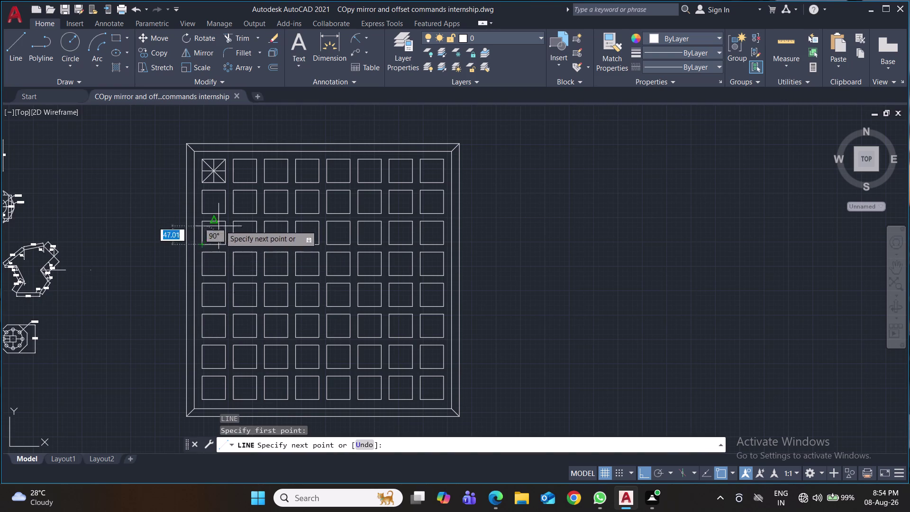
click(288, 160)
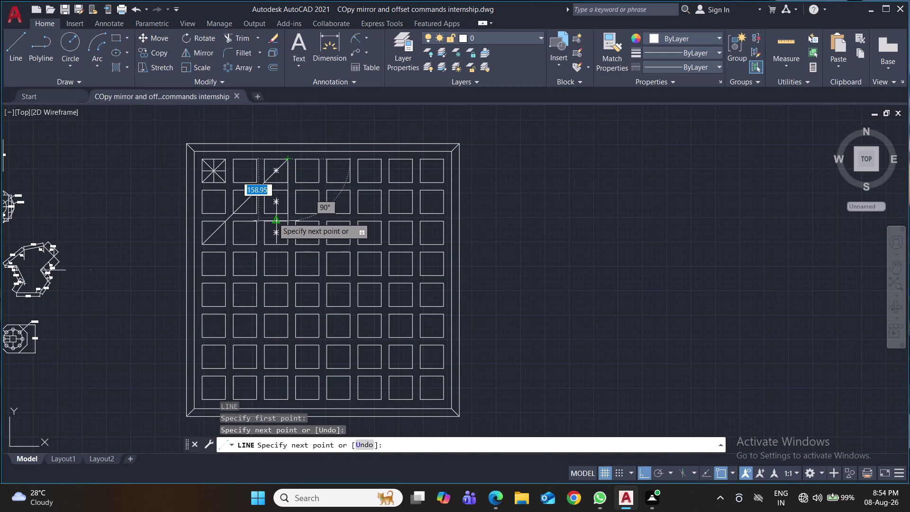
key(Return)
key(space)
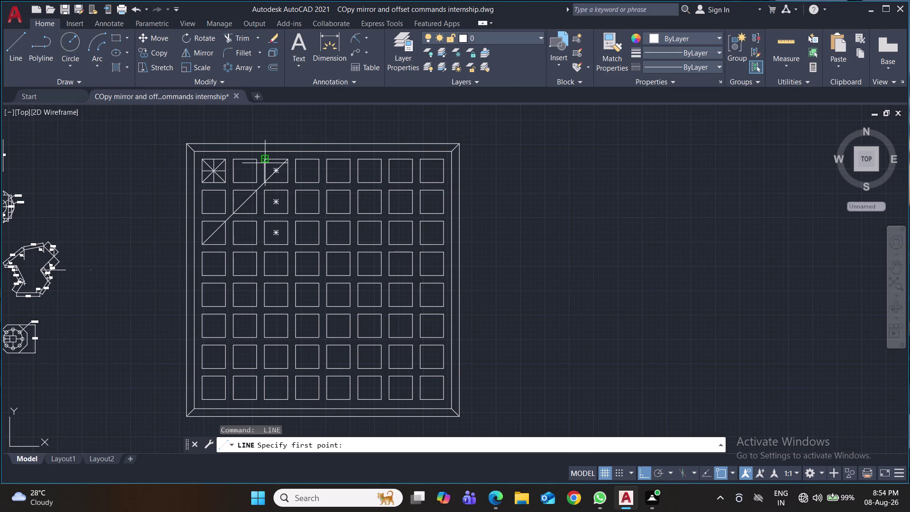
click(223, 182)
click(440, 400)
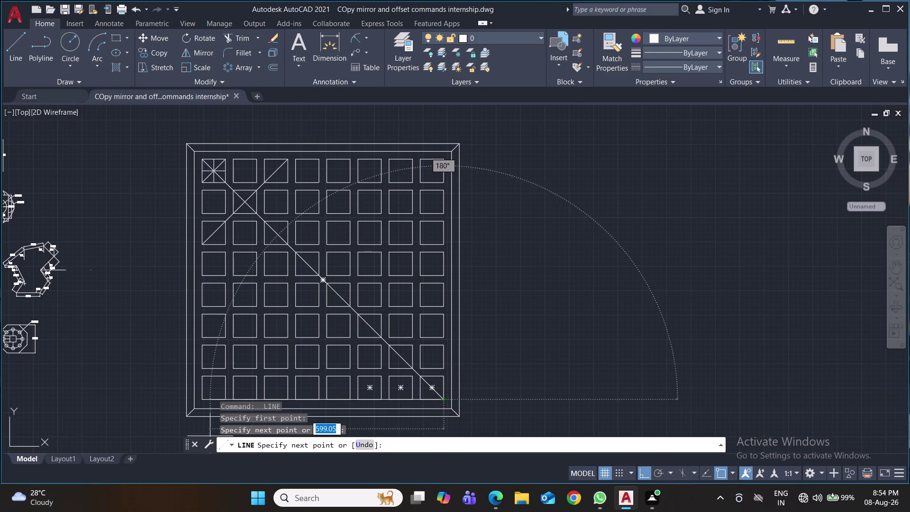
key(space)
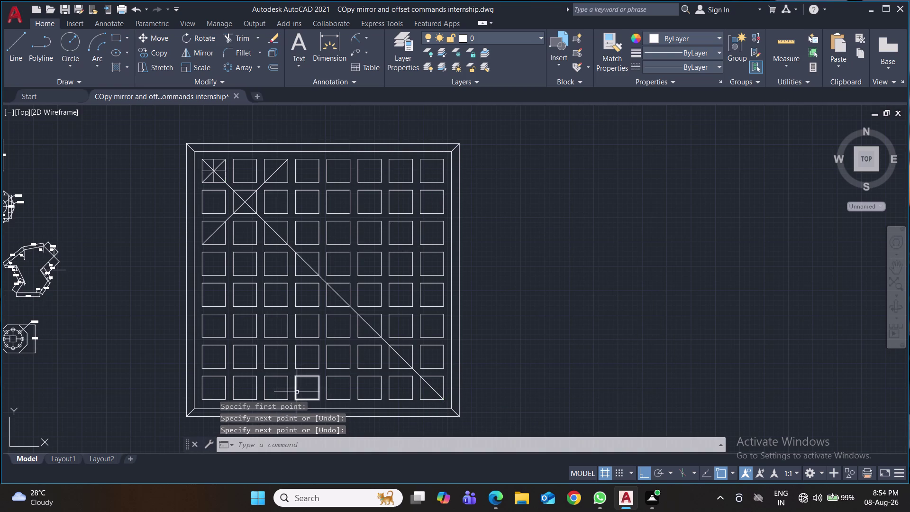
key(space)
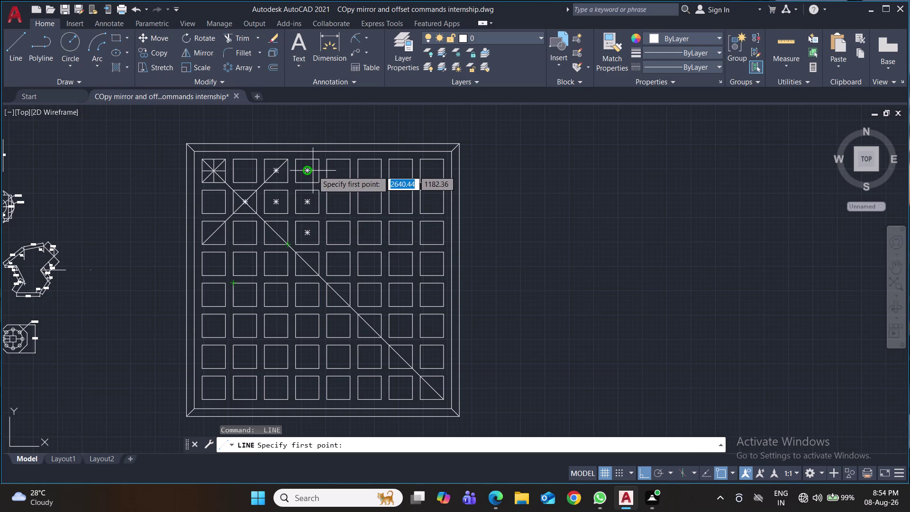
Draw three parallel diagonals from the top and right edges down toward the left and bottom.
click(348, 161)
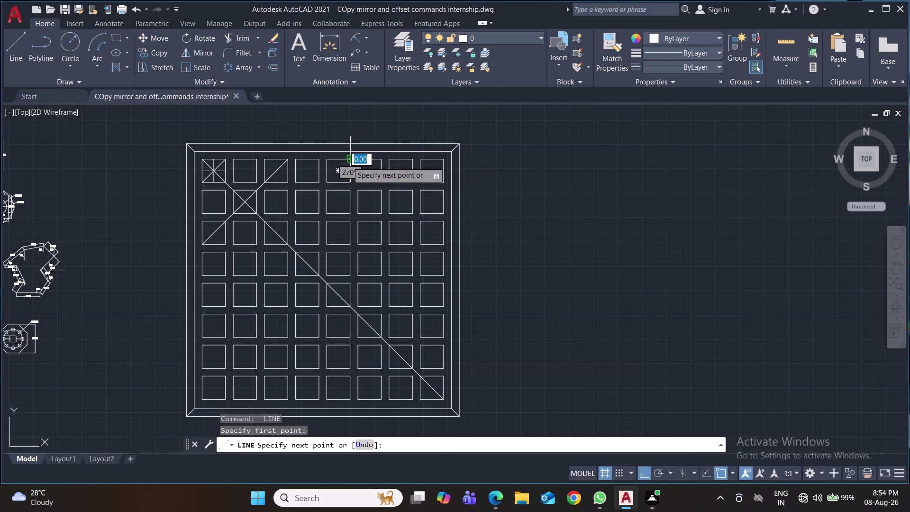
click(205, 306)
key(space)
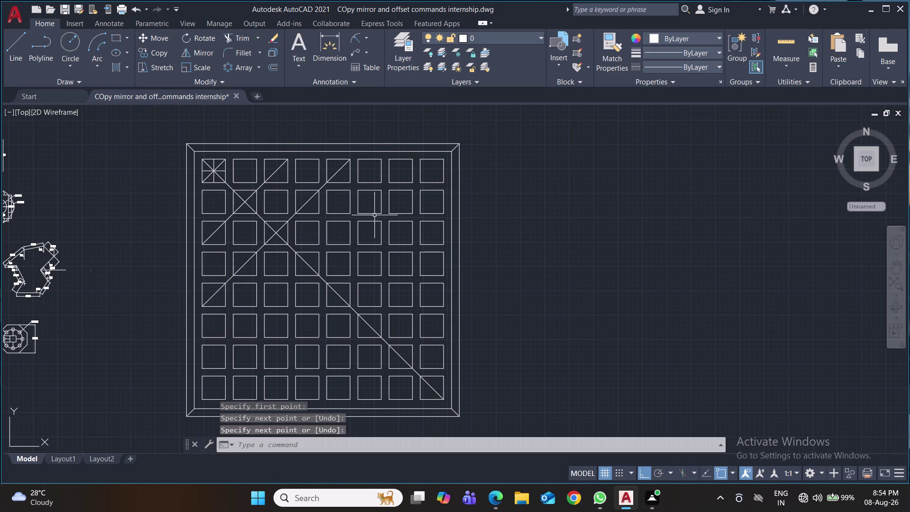
key(space)
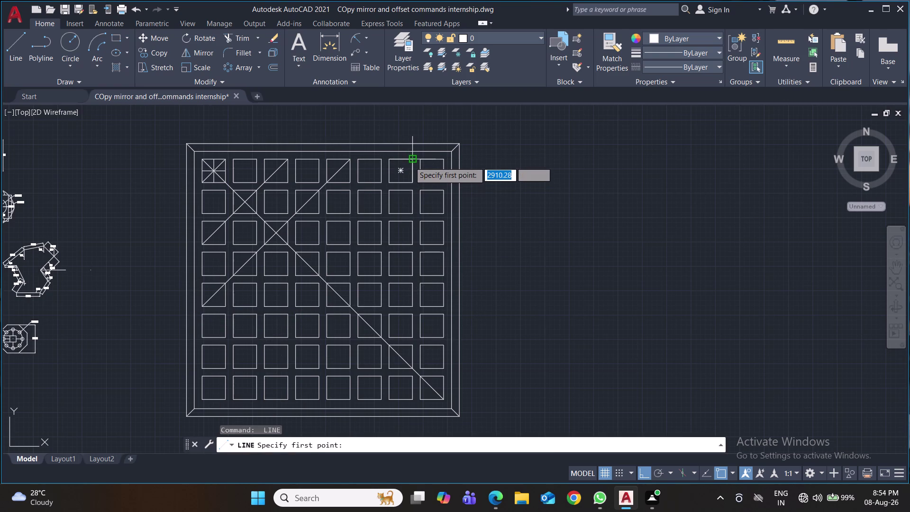
click(409, 161)
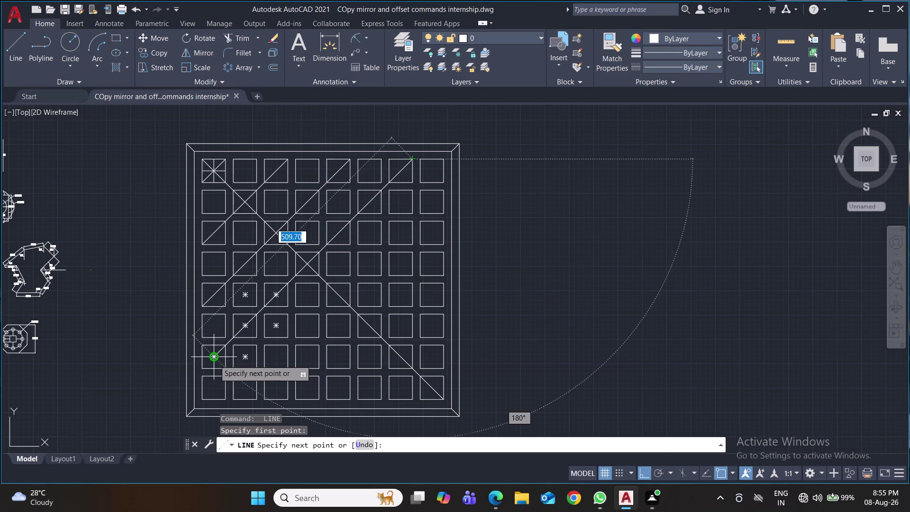
click(204, 367)
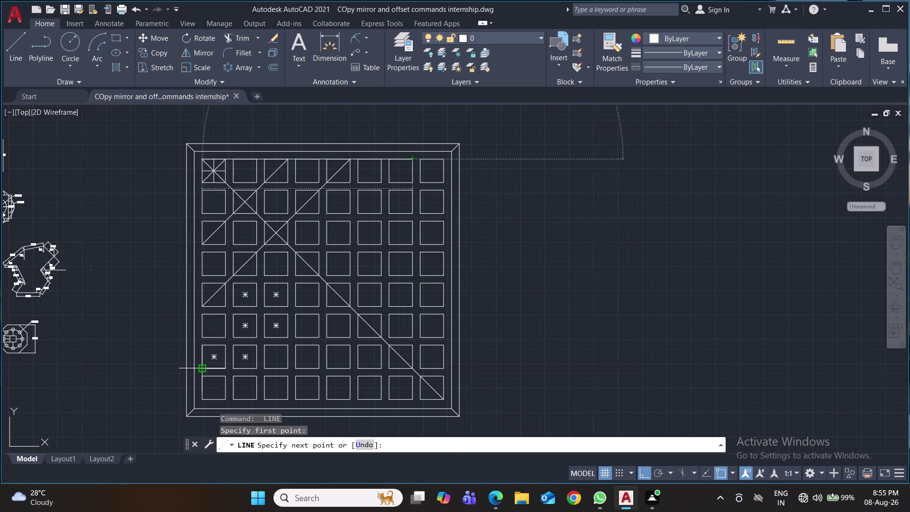
key(space)
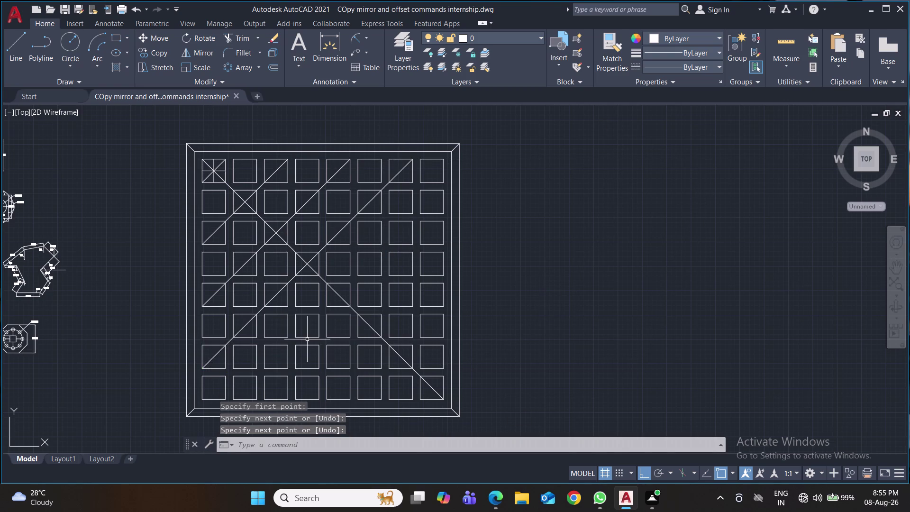
key(space)
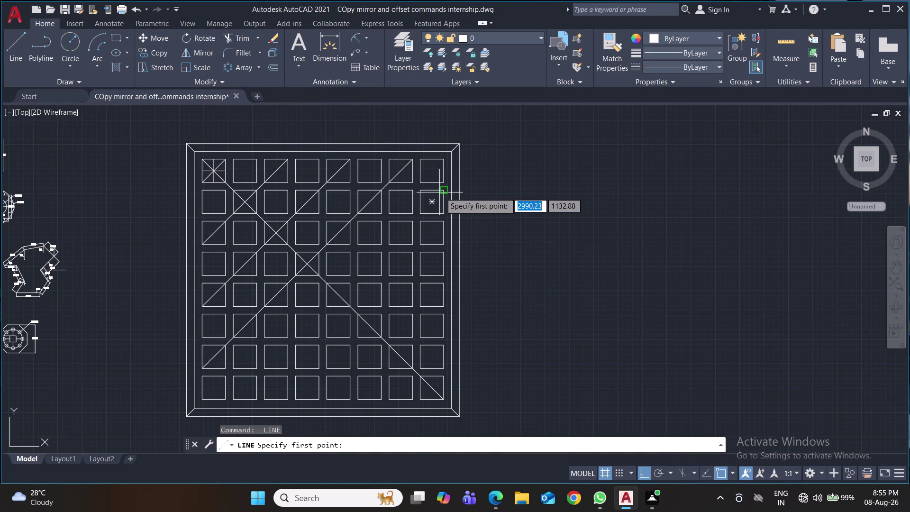
click(440, 193)
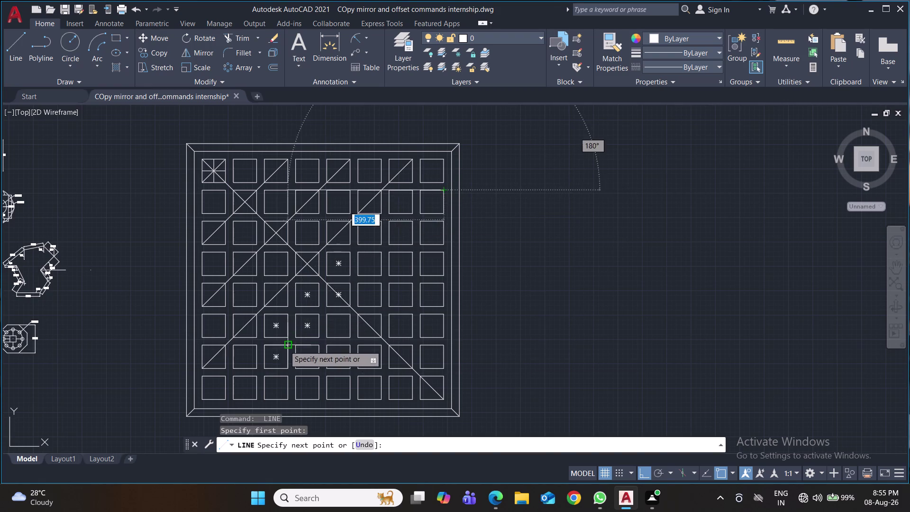
click(237, 397)
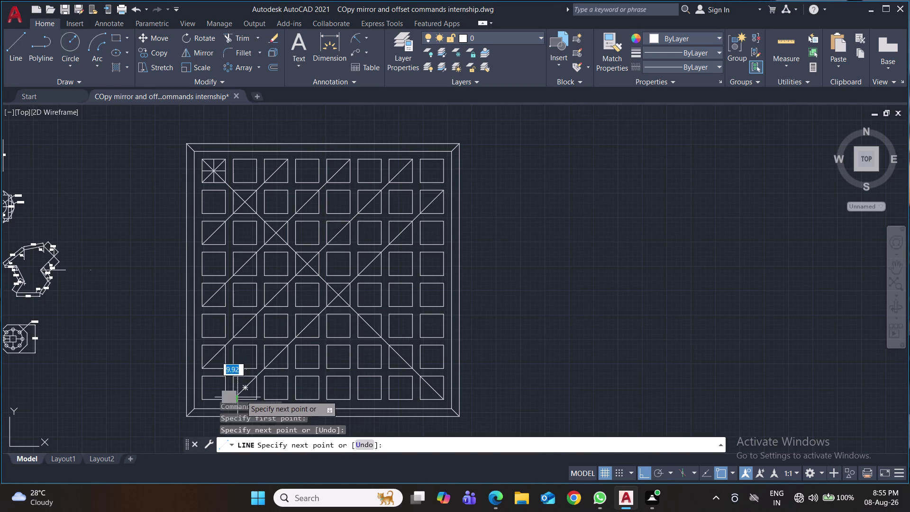
key(space)
Draw the remaining diagonals from the right column to the bottom row and cross the bottom-right square.
key(space)
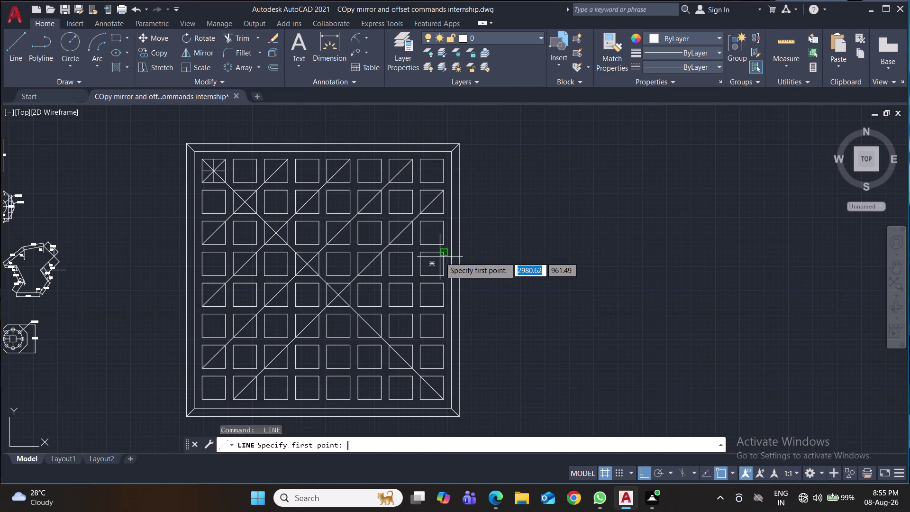
click(440, 255)
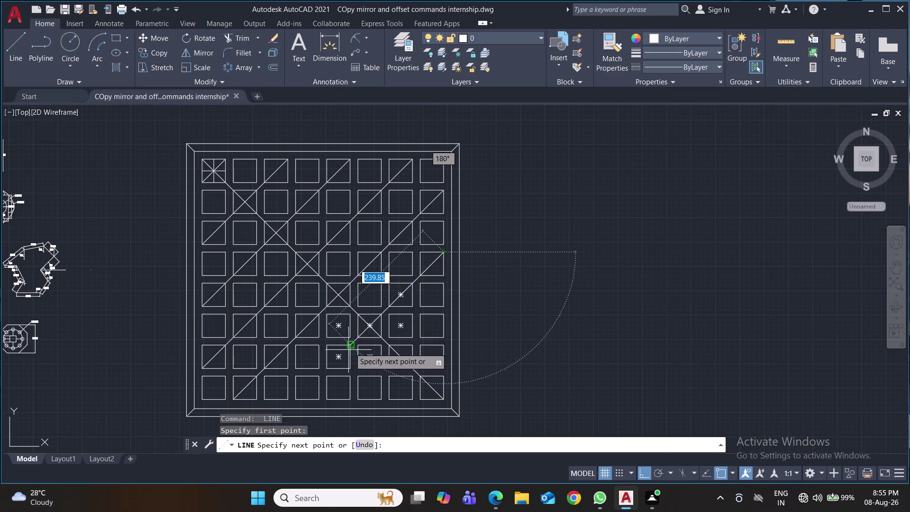
click(299, 398)
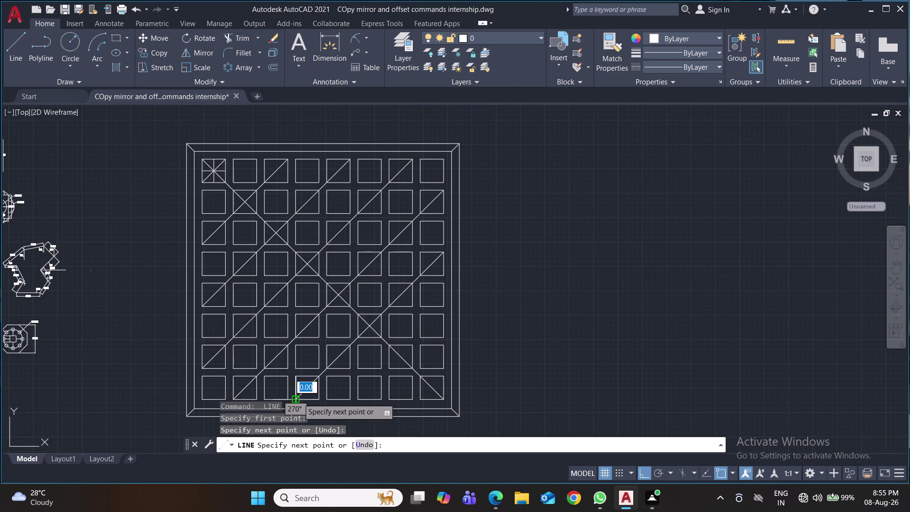
key(space)
key(space)
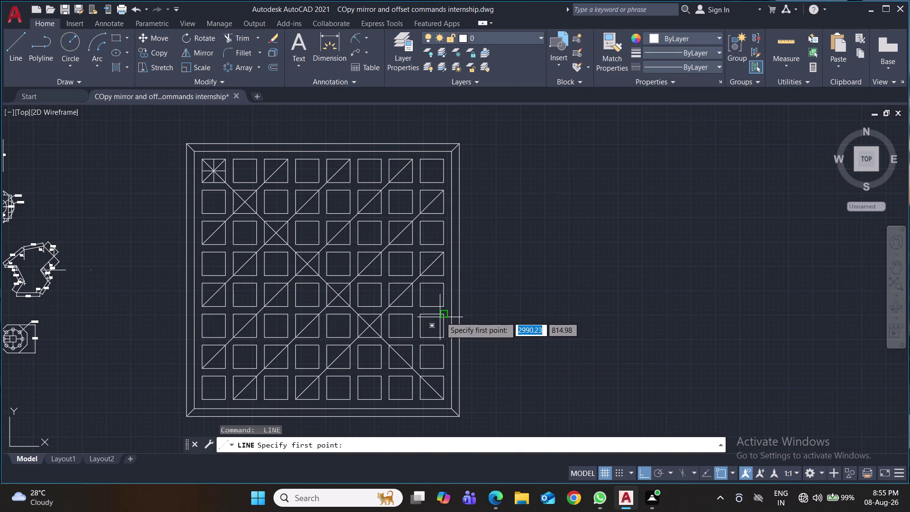
click(442, 316)
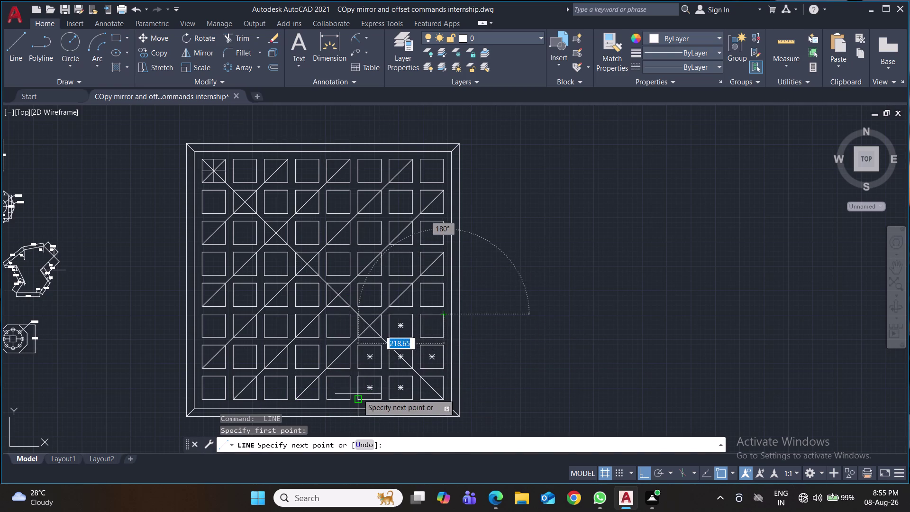
click(358, 395)
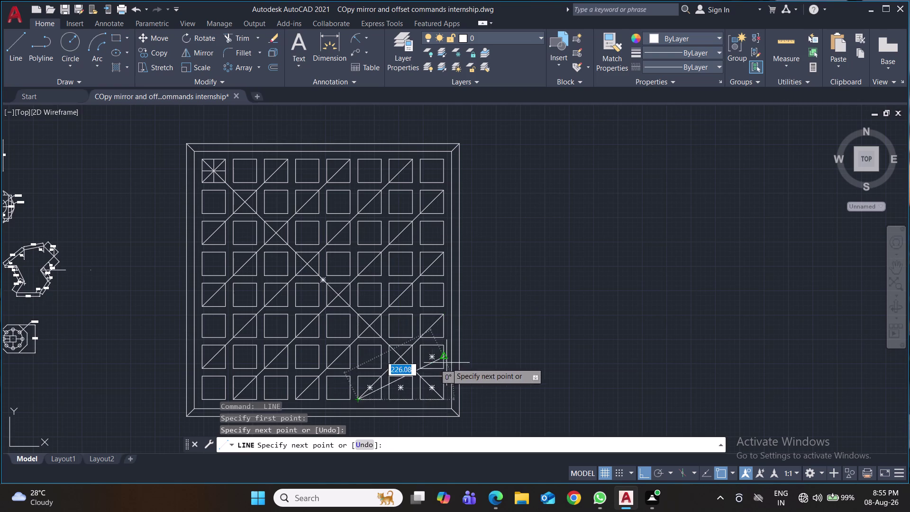
key(space)
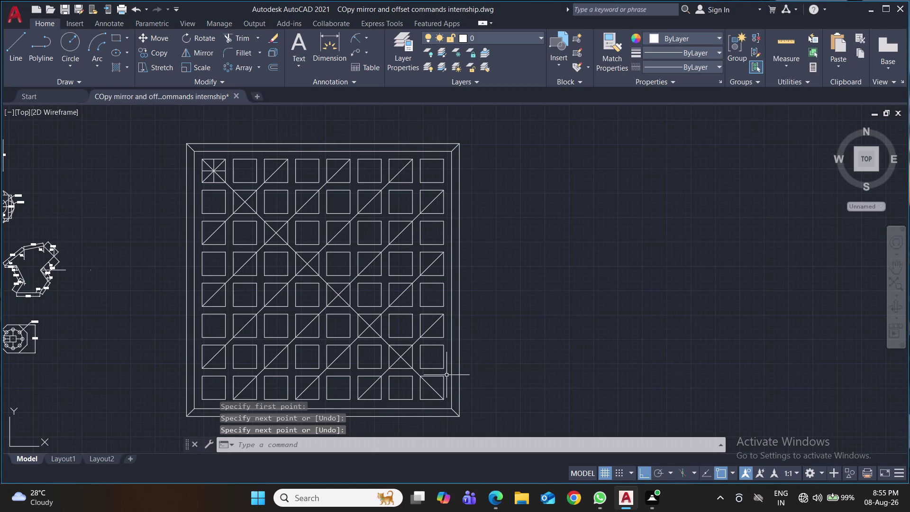
key(space)
click(444, 379)
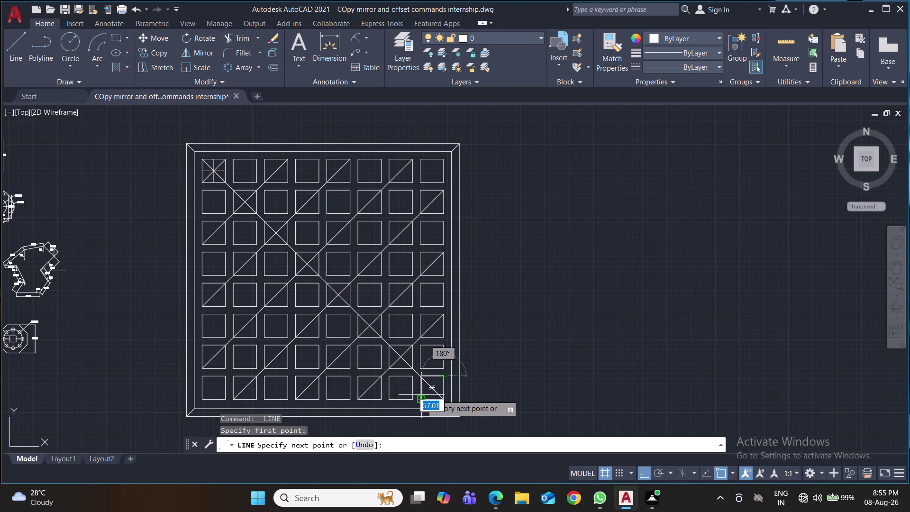
click(421, 395)
key(space)
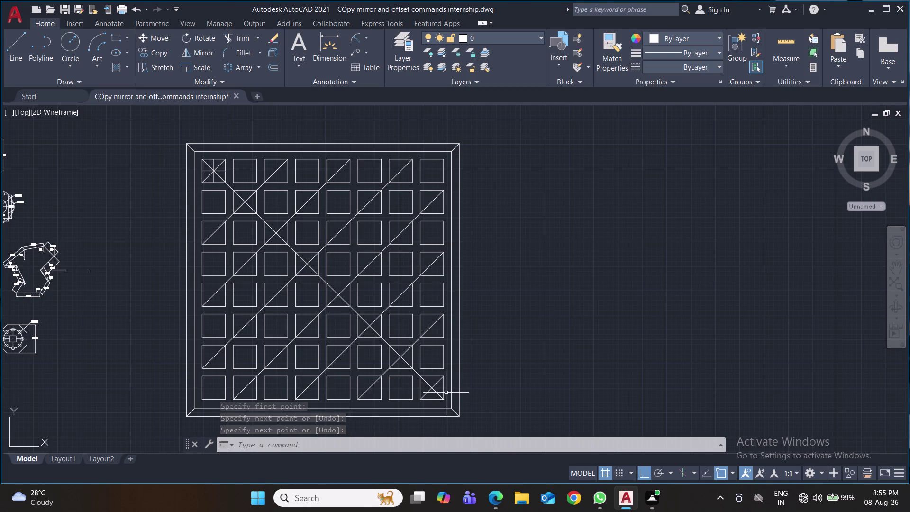
key(space)
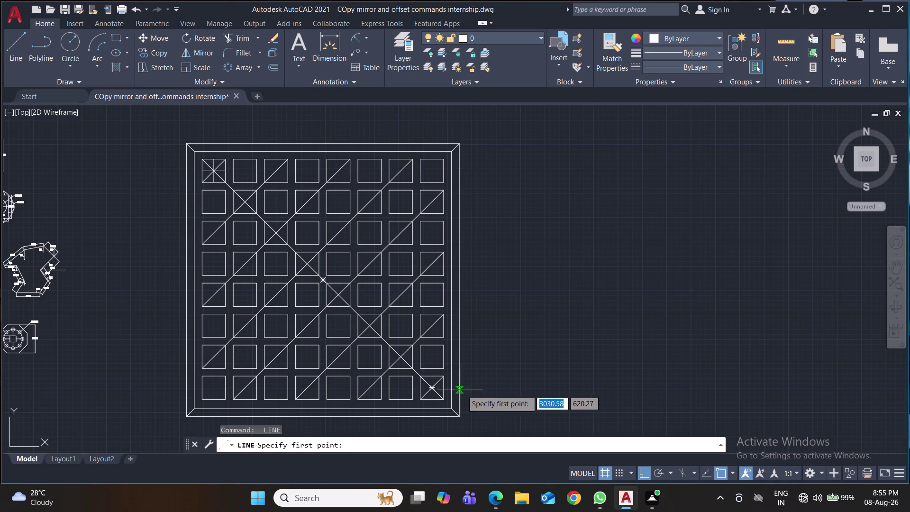
Add horizontal and vertical lines through the bottom-right square to complete its star.
click(444, 390)
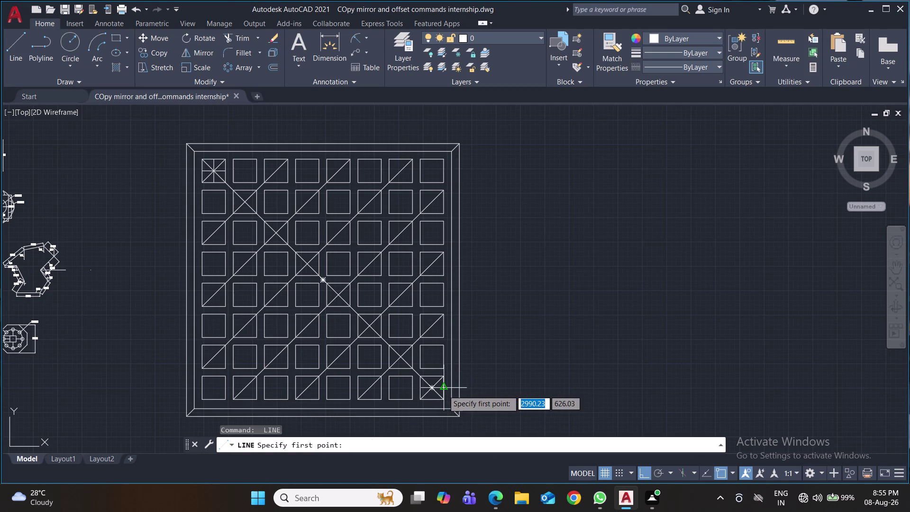
click(423, 391)
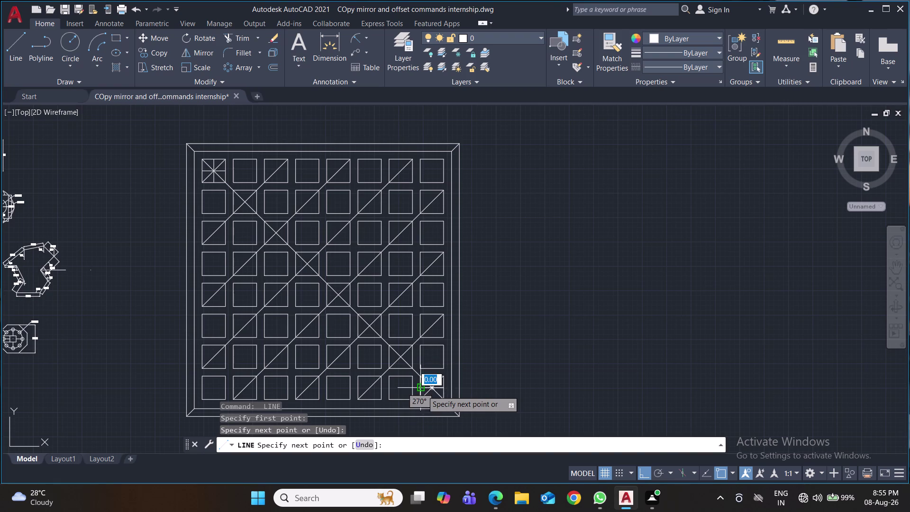
key(space)
key(space)
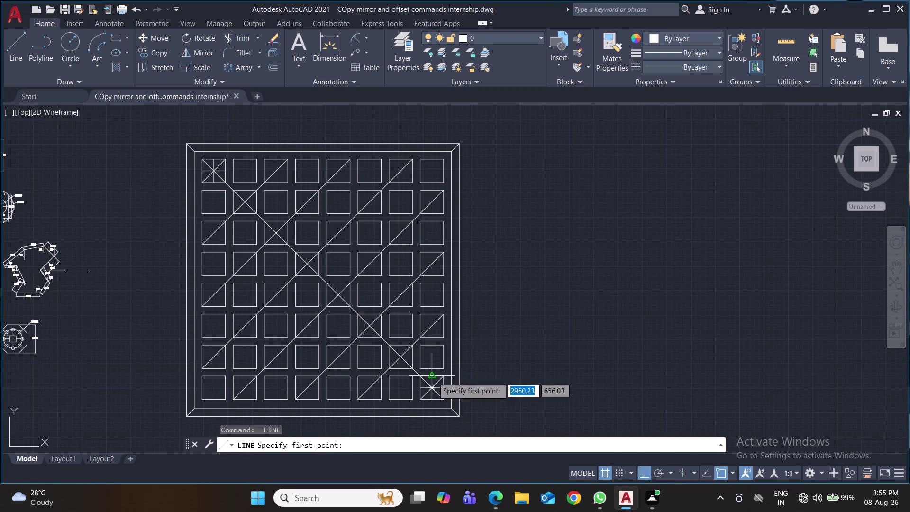
click(432, 378)
click(433, 397)
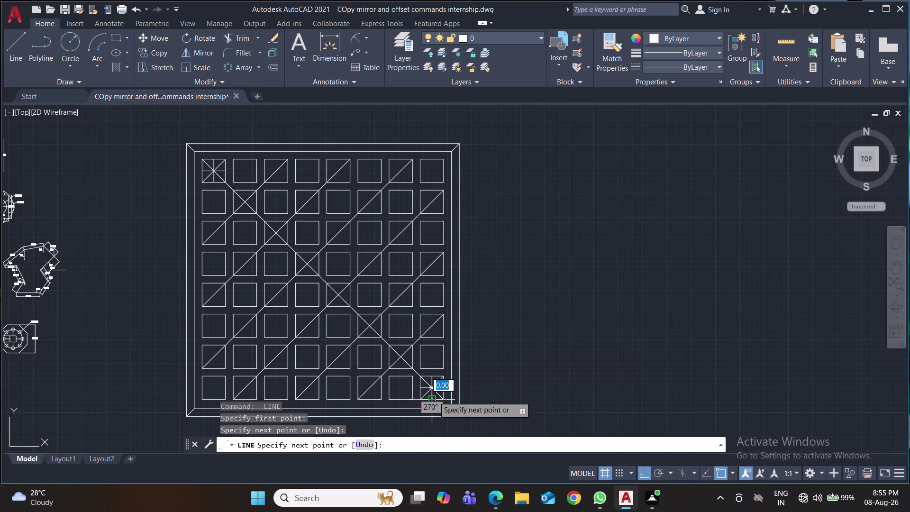
key(space)
key(space)
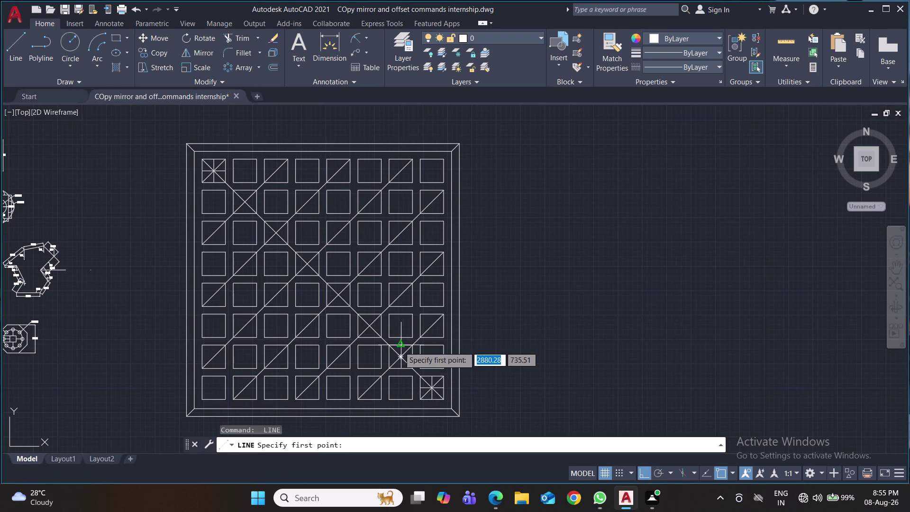
Add vertical and horizontal strokes through the next crossed square diagonally above.
scroll(up, 3)
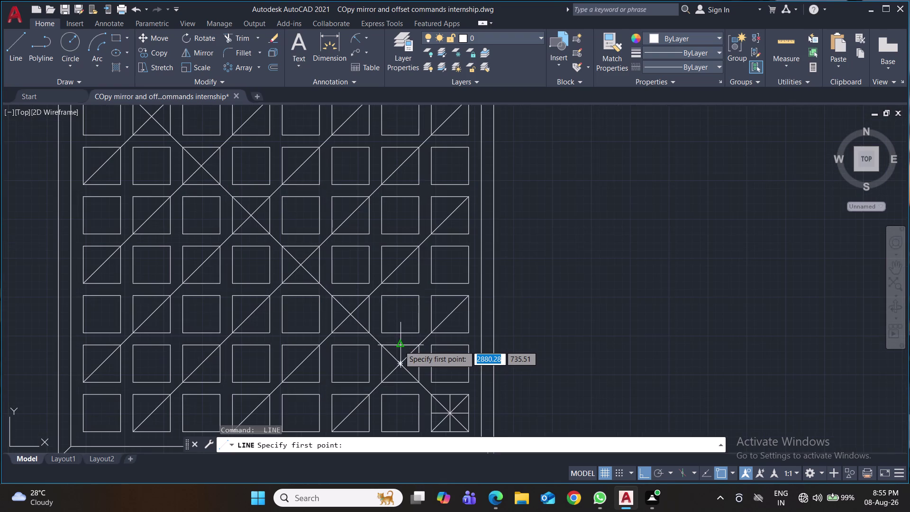
click(402, 347)
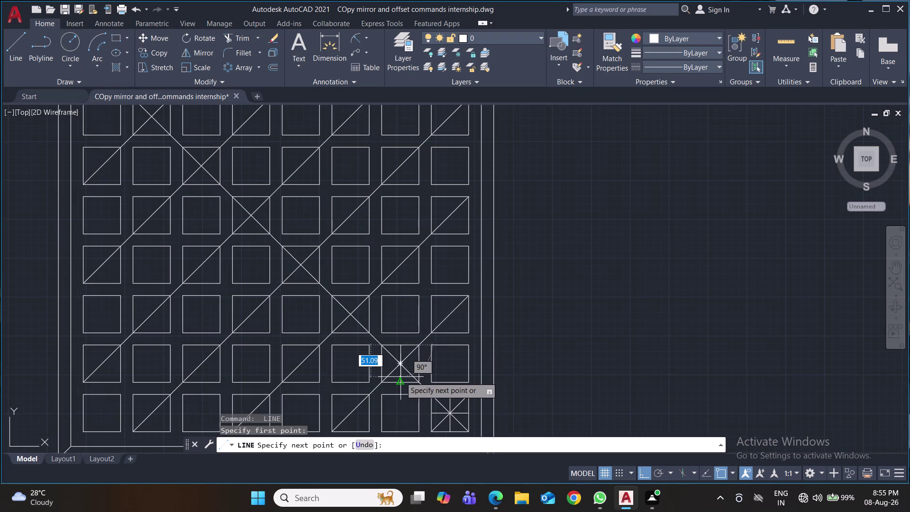
click(401, 377)
key(space)
key(space)
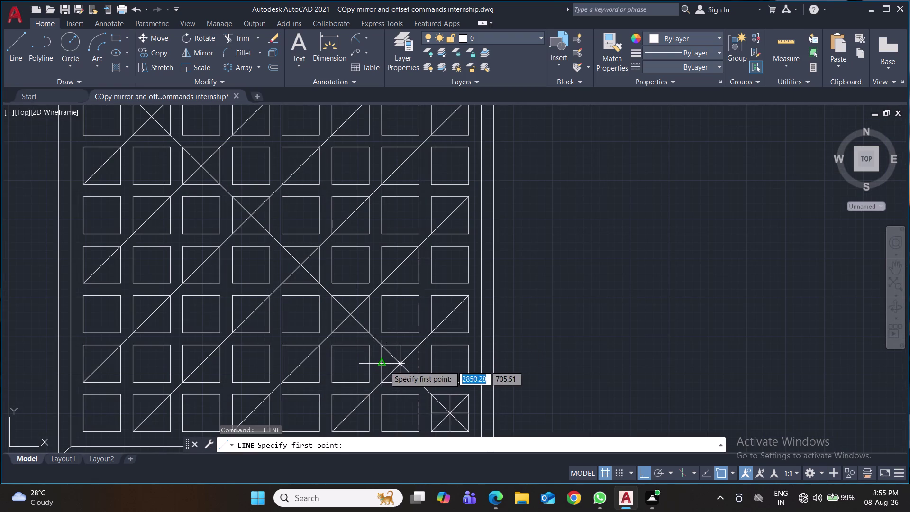
click(383, 365)
click(415, 363)
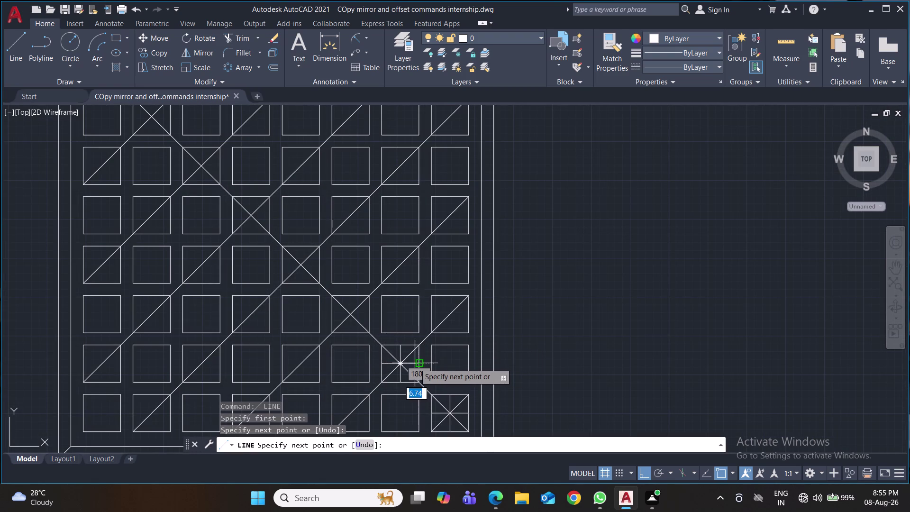
key(space)
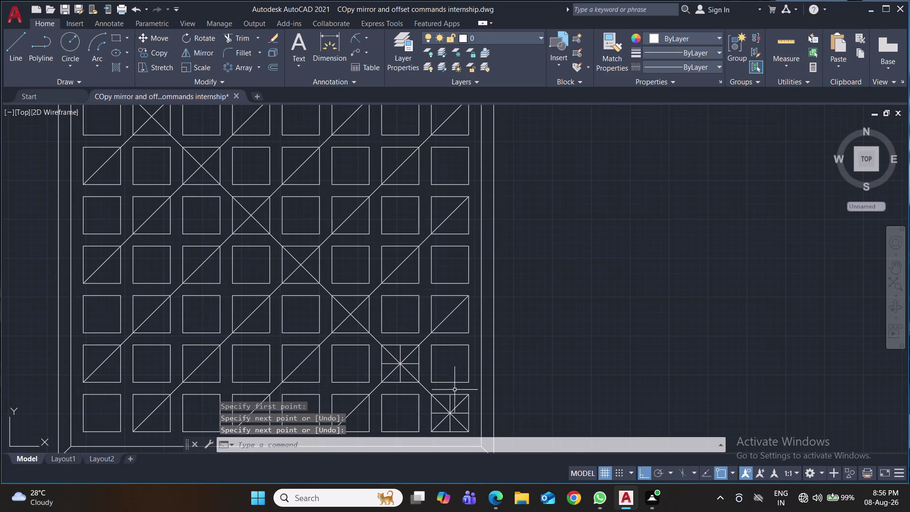
scroll(down, 3)
Add vertical and horizontal strokes through the third crossed square to form its star.
key(space)
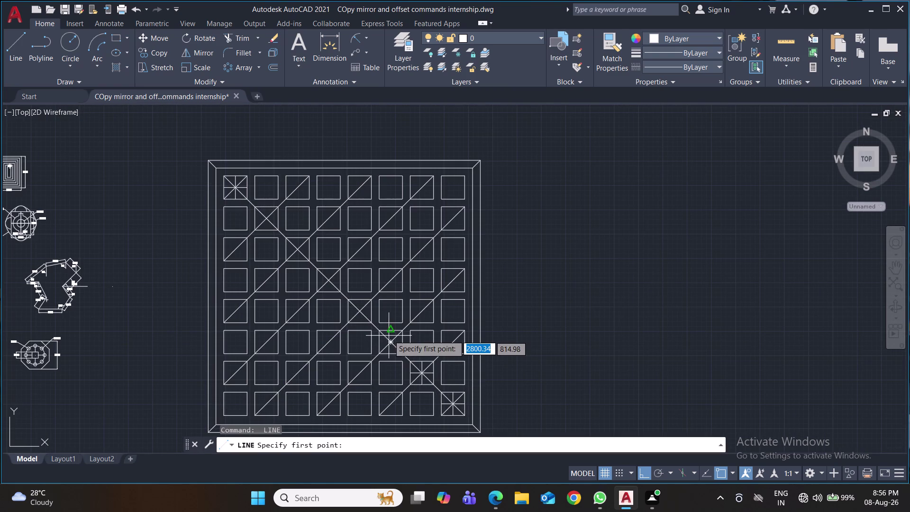
click(390, 333)
click(392, 353)
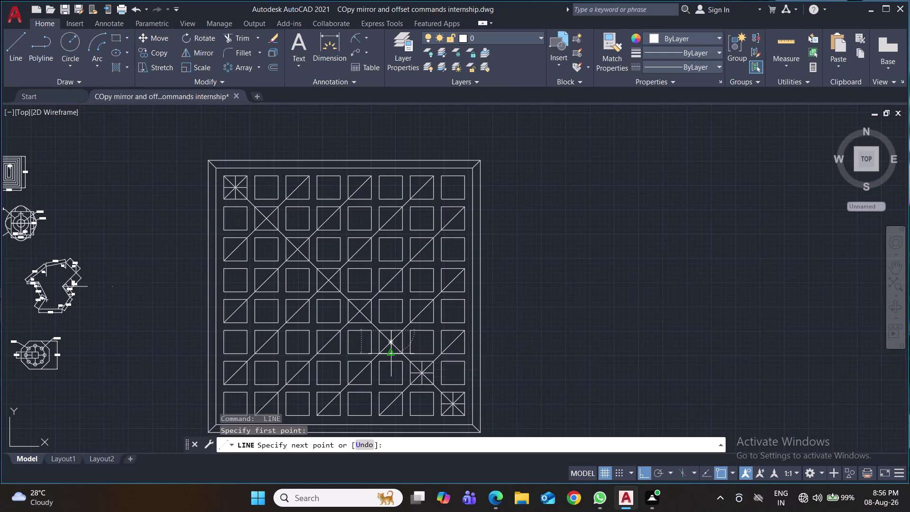
key(space)
key(space)
click(380, 344)
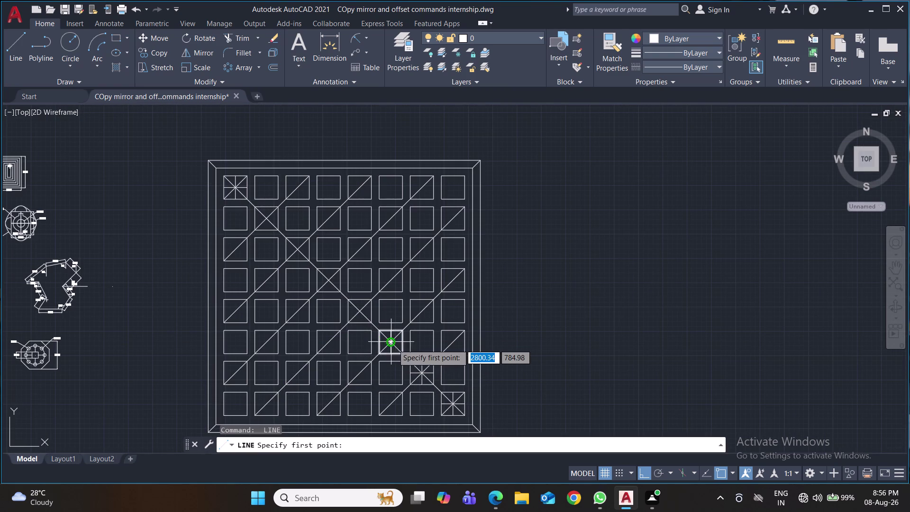
click(400, 344)
key(space)
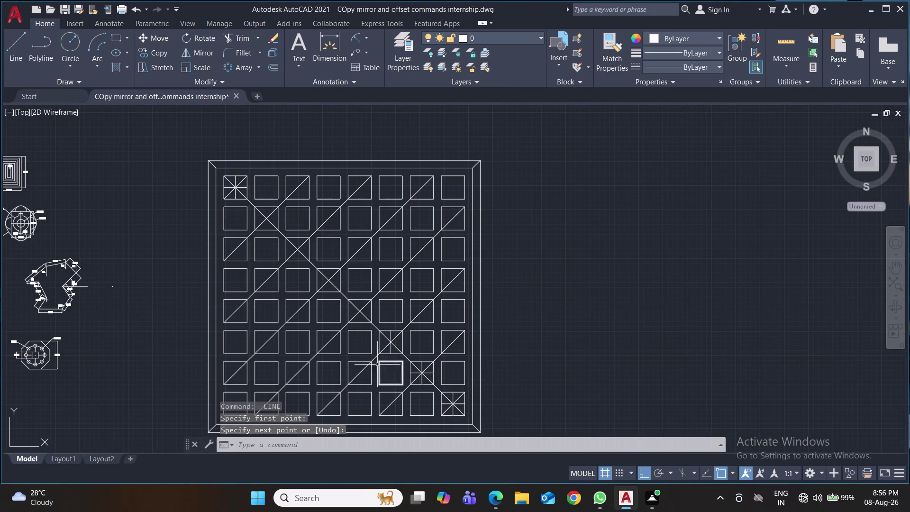
key(space)
click(378, 342)
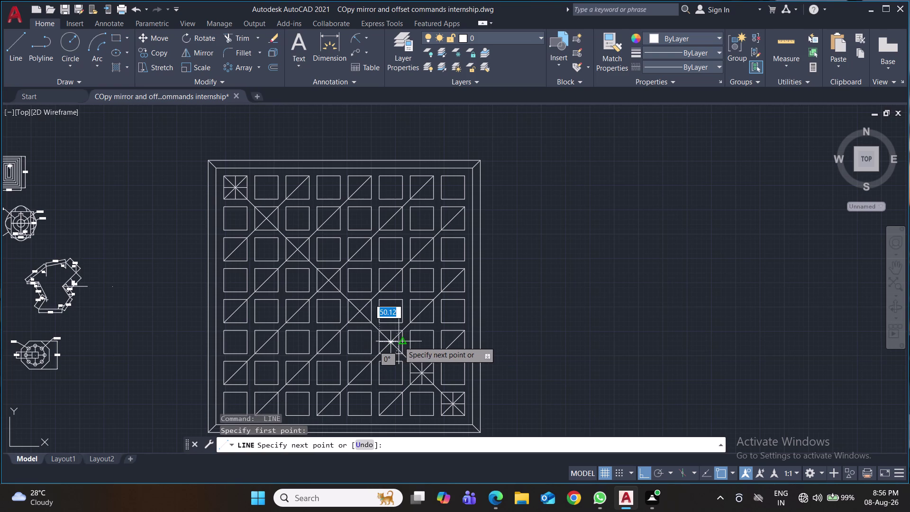
click(400, 342)
key(space)
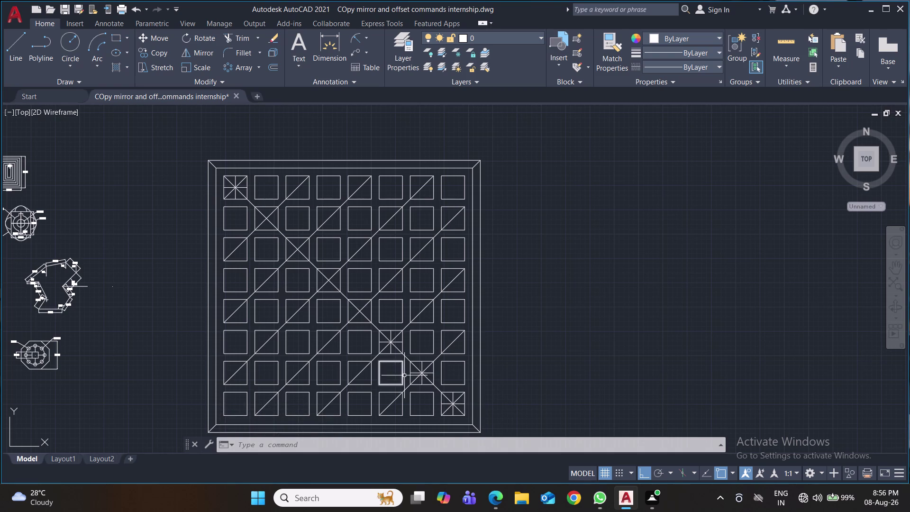
Start COPY, select the top-left star's lines, and pick a base point at its centre.
key(c)
key(o)
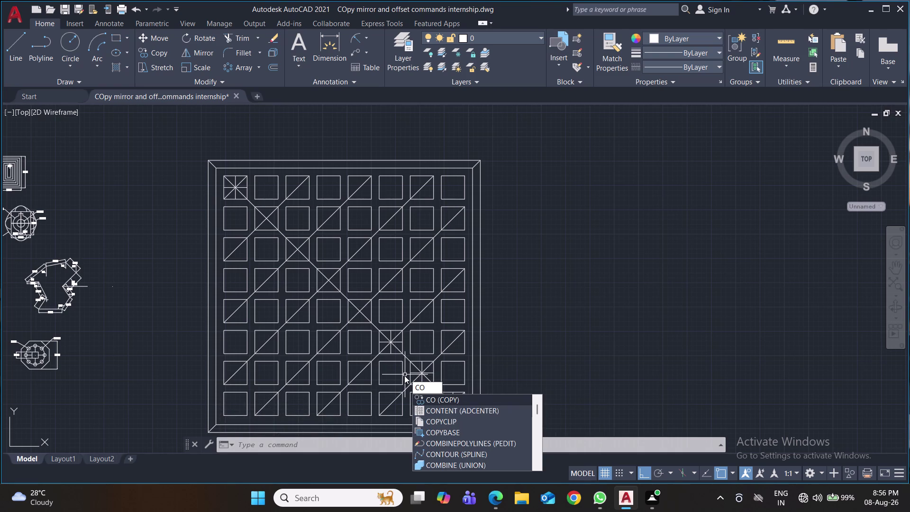
key(Return)
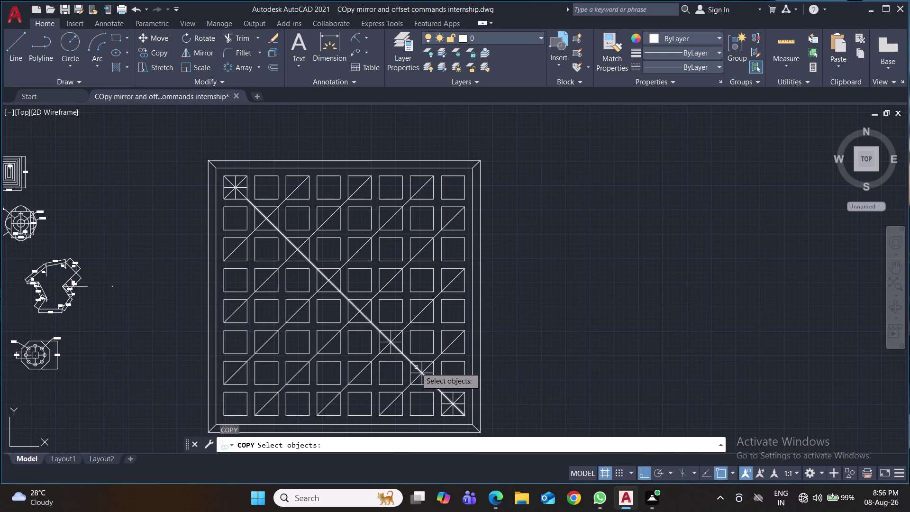
click(422, 365)
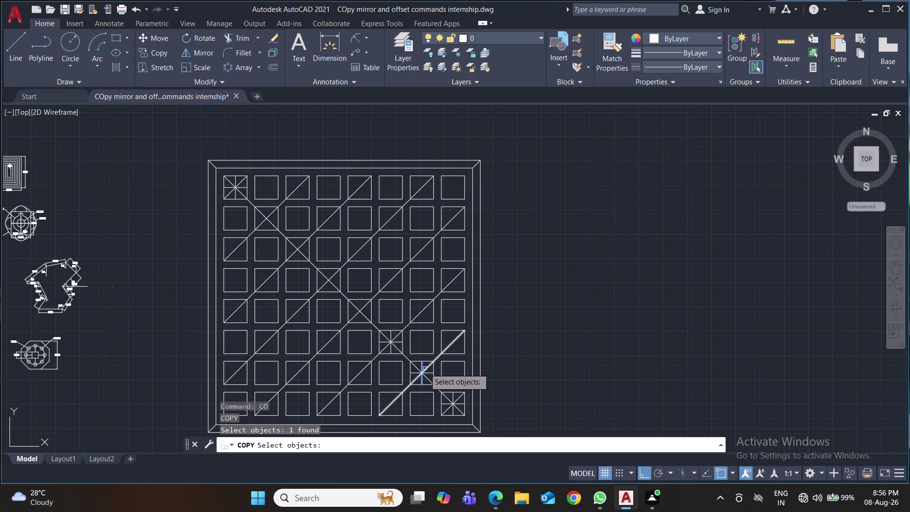
click(232, 183)
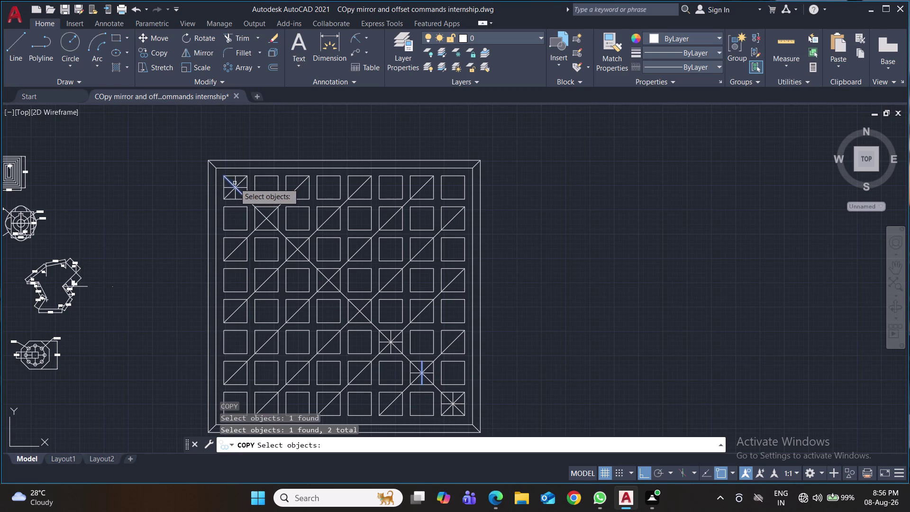
click(236, 182)
click(240, 183)
click(244, 187)
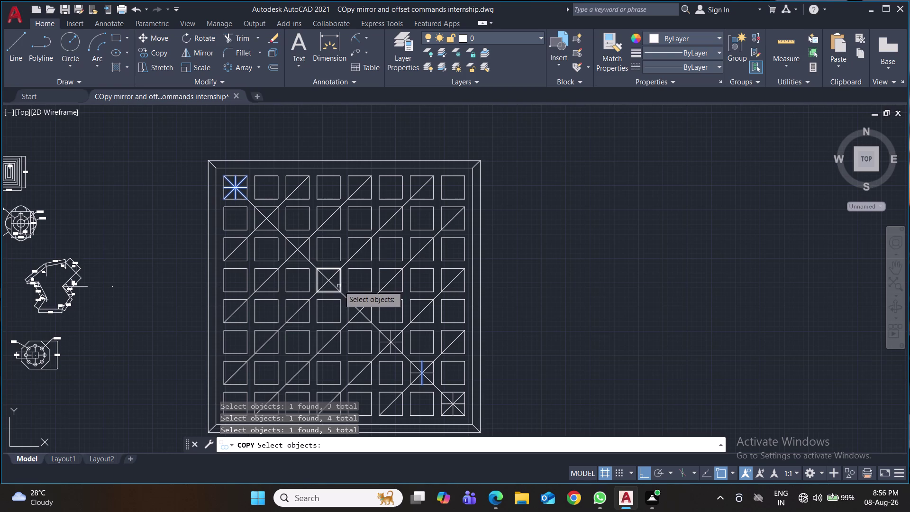
key(Return)
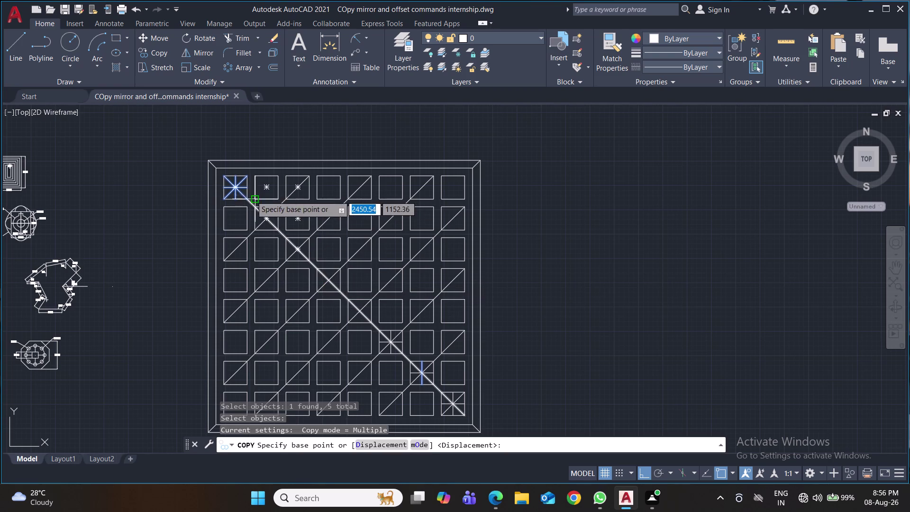
click(238, 185)
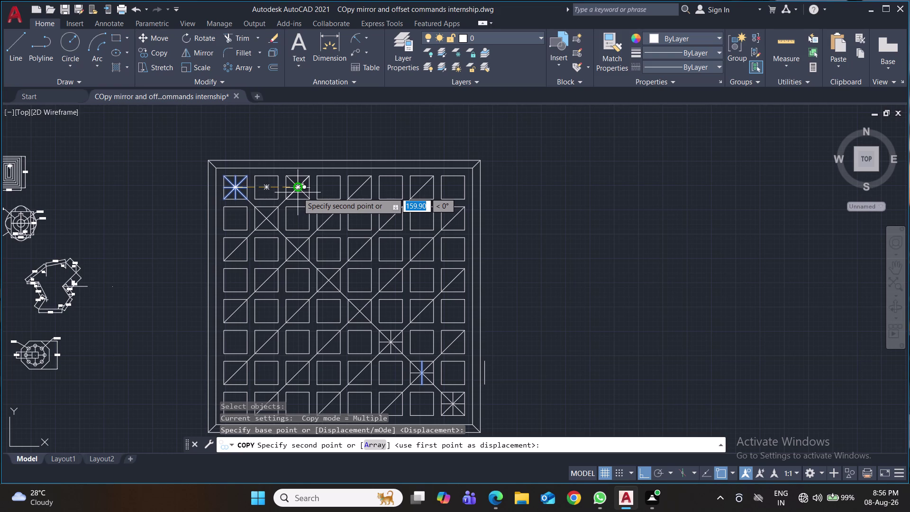
Place star copies in squares along the top row, then undo the last copy.
click(297, 193)
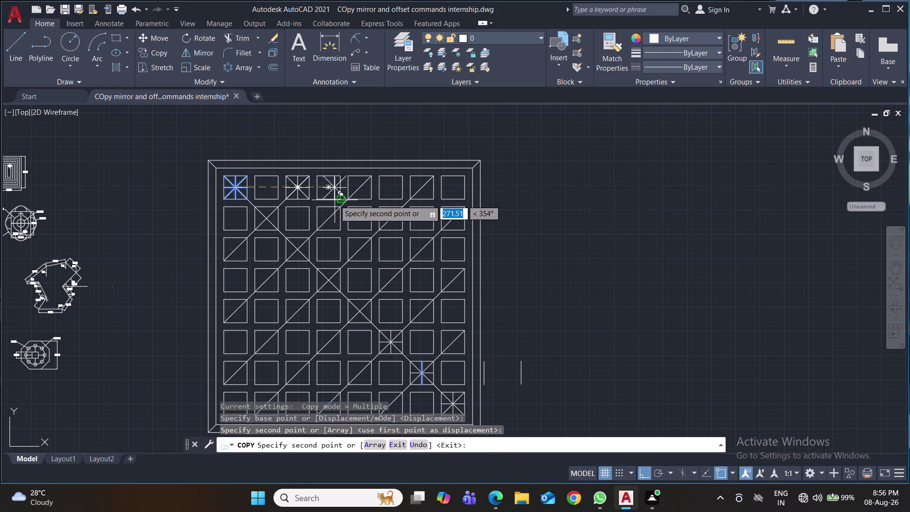
click(360, 197)
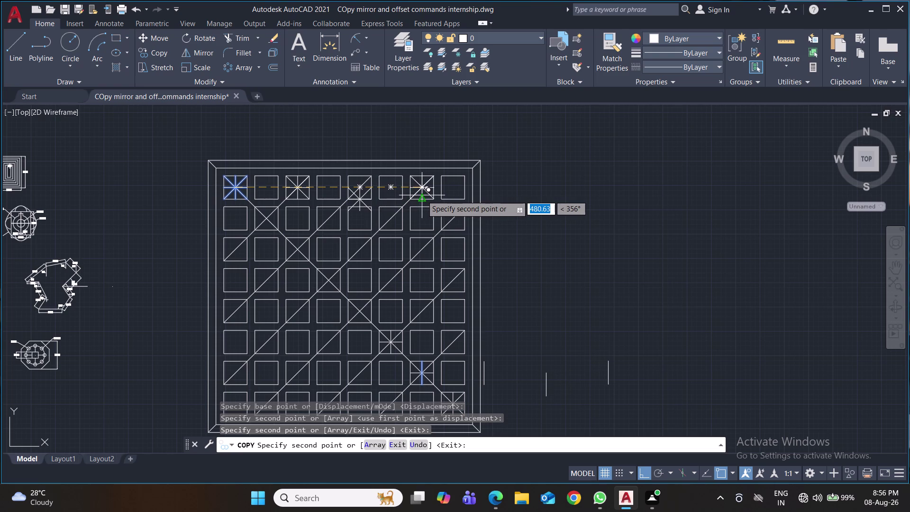
click(421, 195)
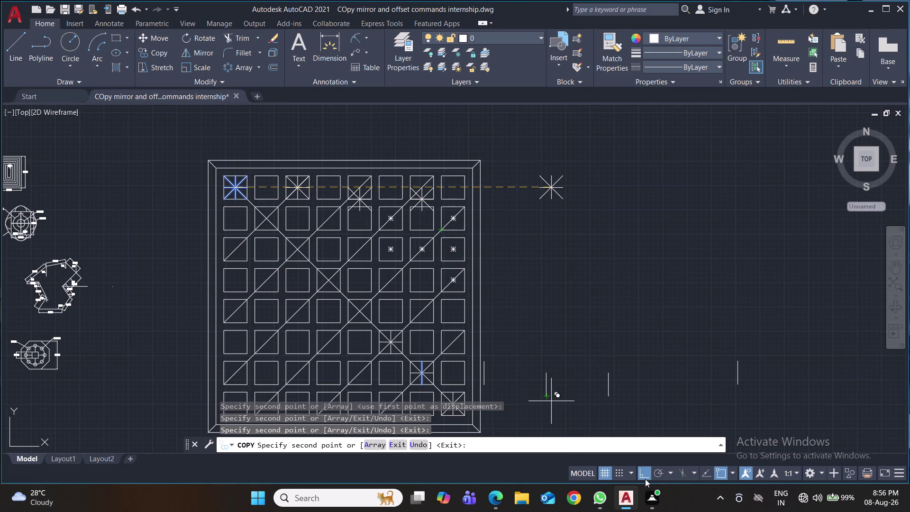
click(659, 471)
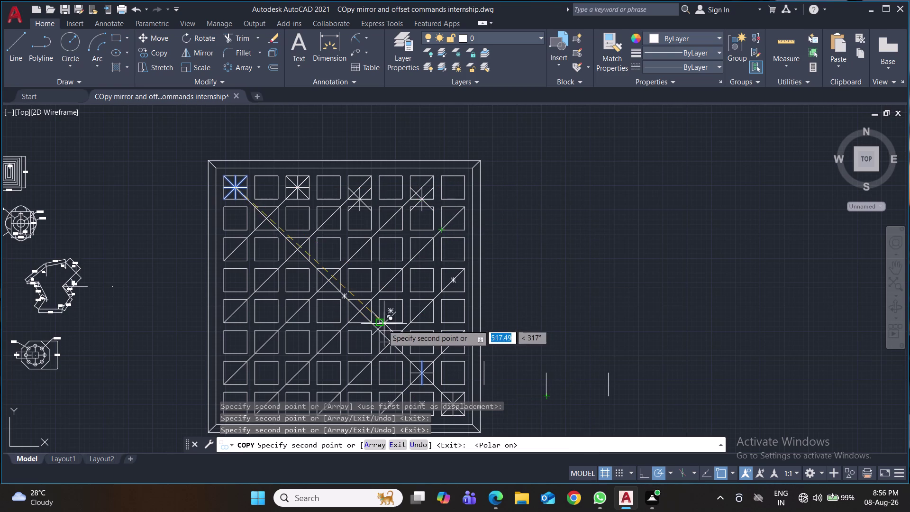
key(ctrl+z)
Undo the placed star copies and end the copy command.
key(ctrl+z)
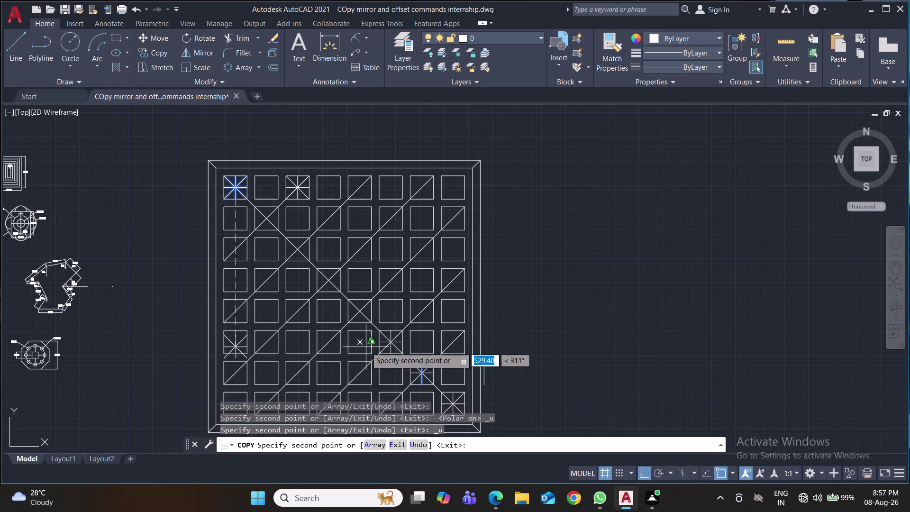
key(ctrl+z)
key(ctrl+z)
key(ctrl+z)
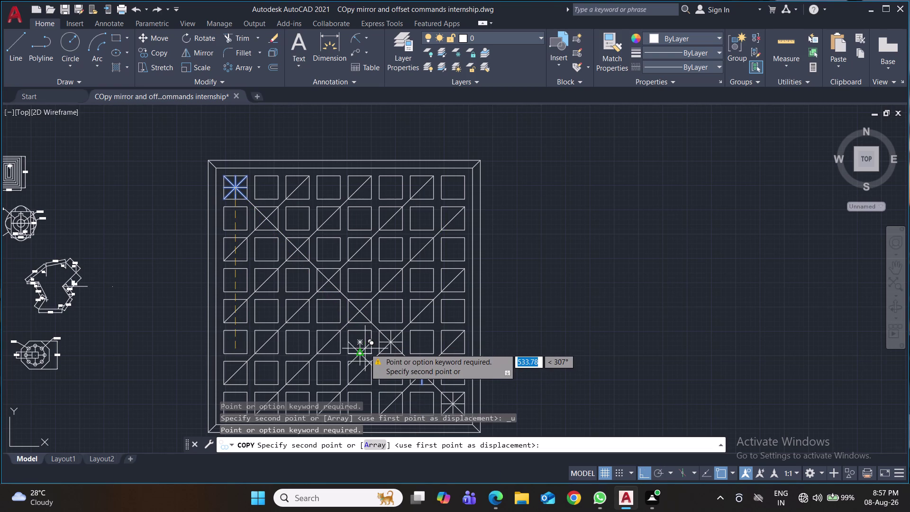
key(ctrl+z)
key(ctrl+z)
key(ctrl+z)
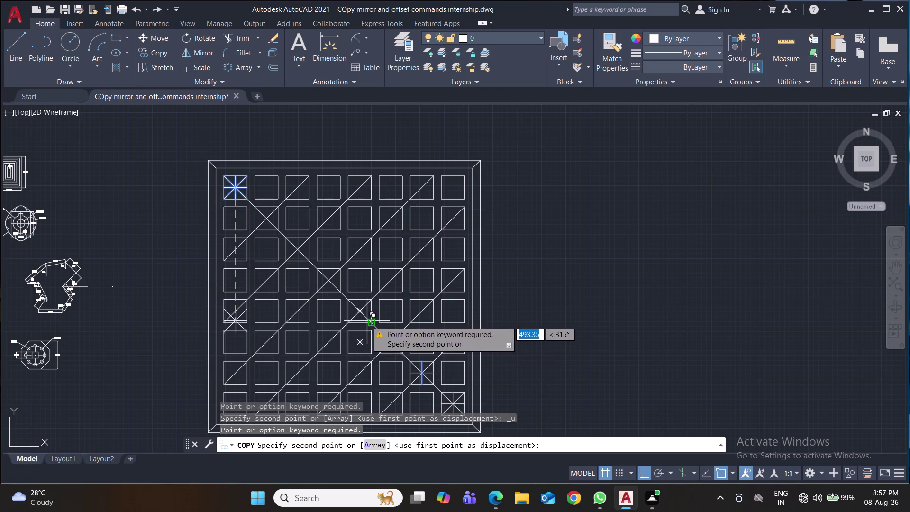
key(Escape)
key(ctrl+z)
key(ctrl+z)
key(ctrl+z)
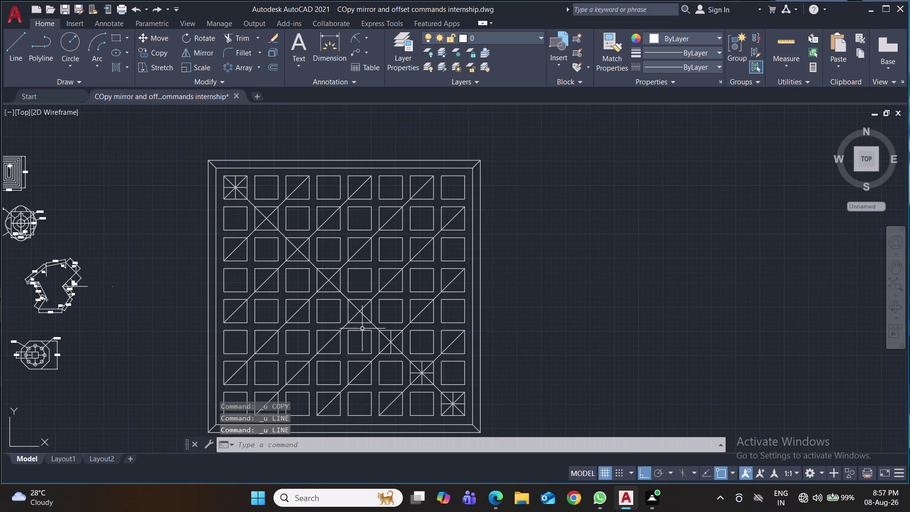
Undo all the diagonal guide lines, leaving only the top-left star.
key(ctrl+z)
key(ctrl+z)
key(ctrl+z)
key(ctrl+z)
key(ctrl+z)
key(ctrl+z)
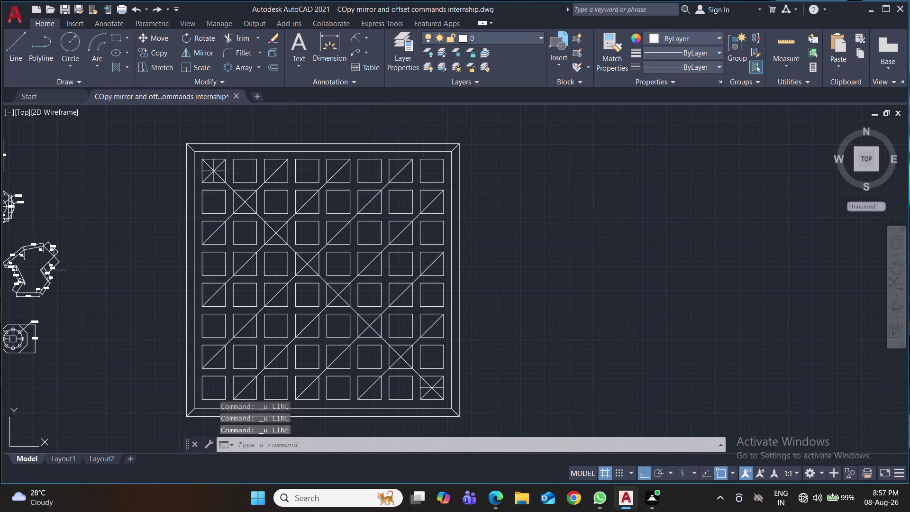
key(ctrl+z)
key(ctrl+z)
key(ctrl+z)
key(ctrl+z)
key(ctrl+z)
key(ctrl+z)
key(ctrl+z)
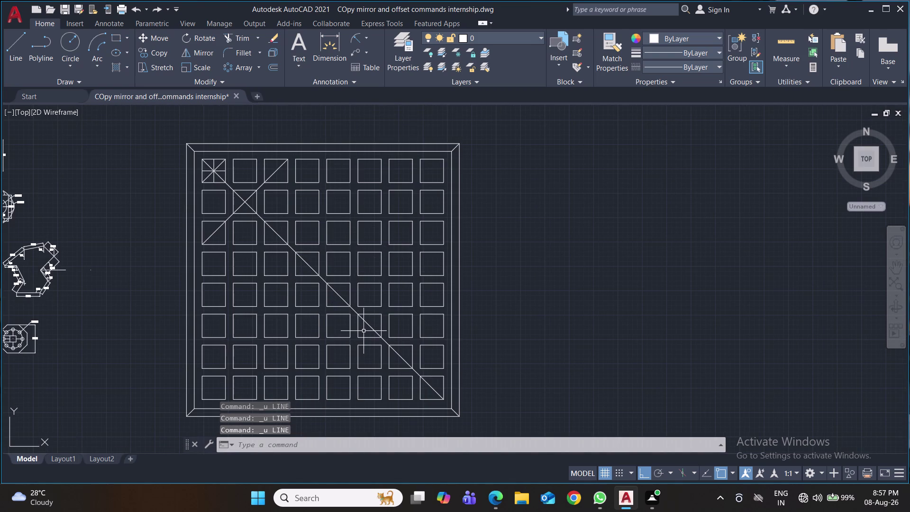
key(ctrl+z)
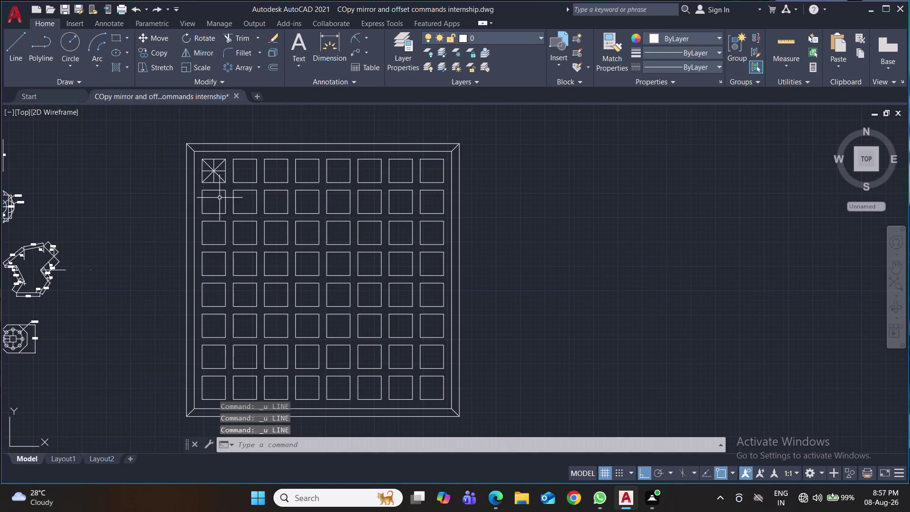
scroll(up, 3)
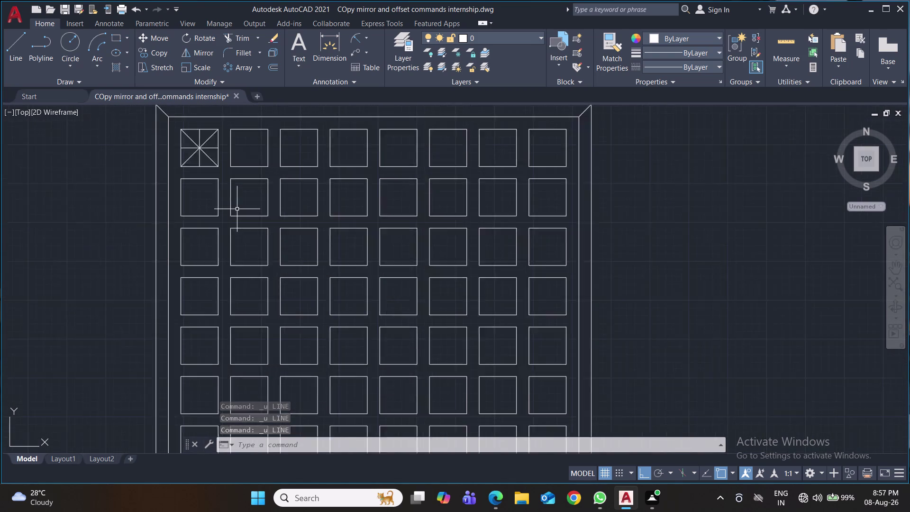
Start copying the top-left star's four lines, with polar tracking on and its centre as base point.
scroll(up, 3)
middle_drag(238, 210, 262, 292)
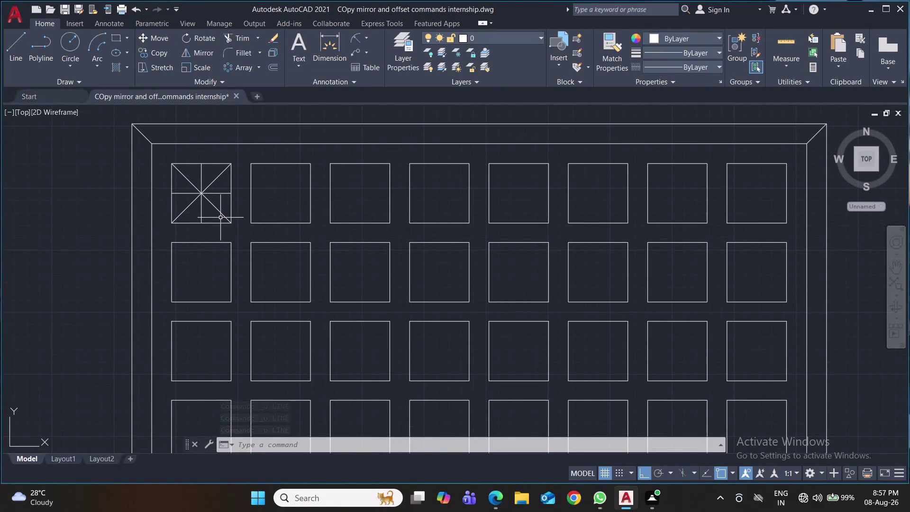
key(c)
key(o)
key(Return)
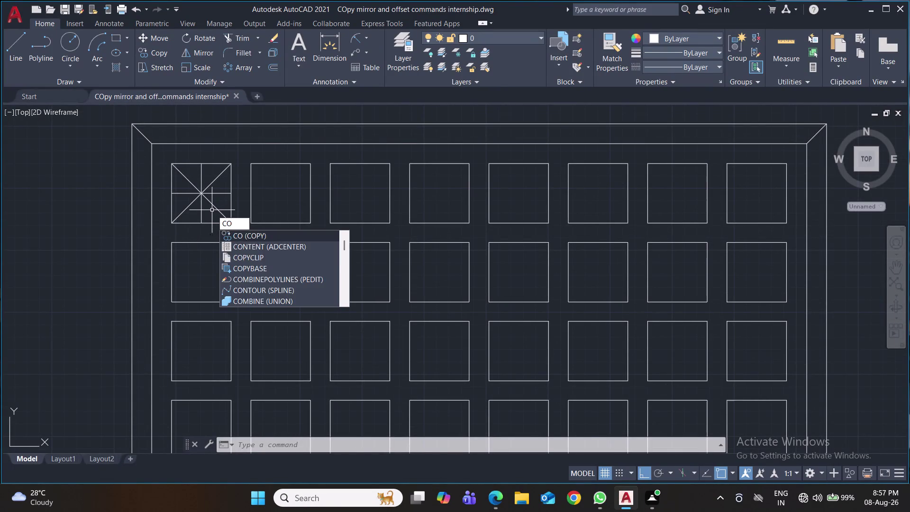
click(212, 170)
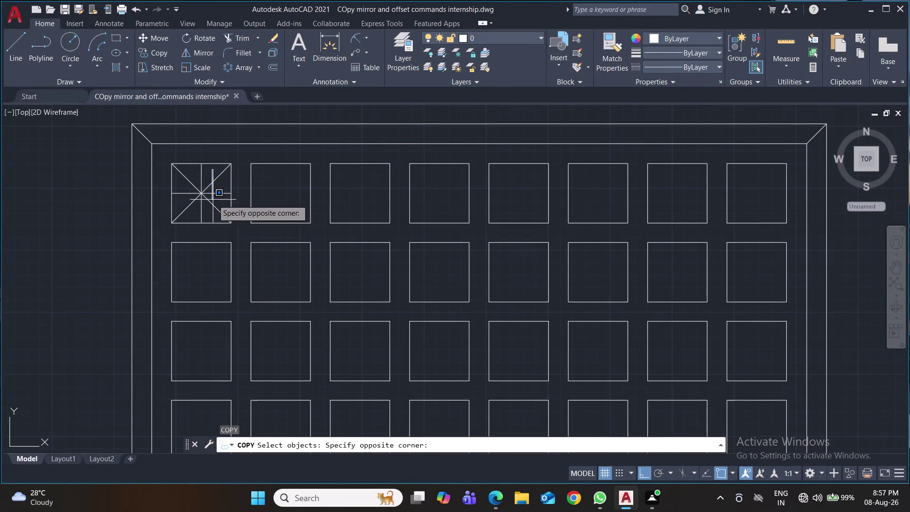
click(196, 208)
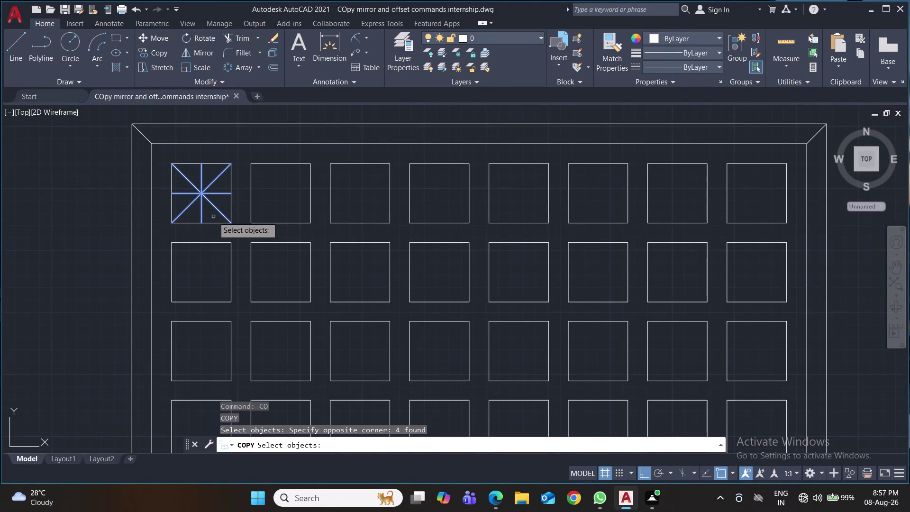
key(Return)
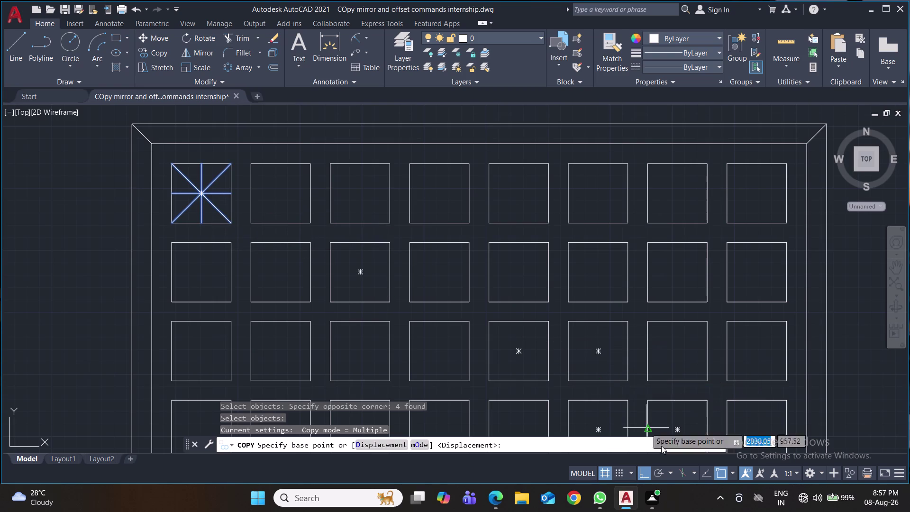
click(659, 470)
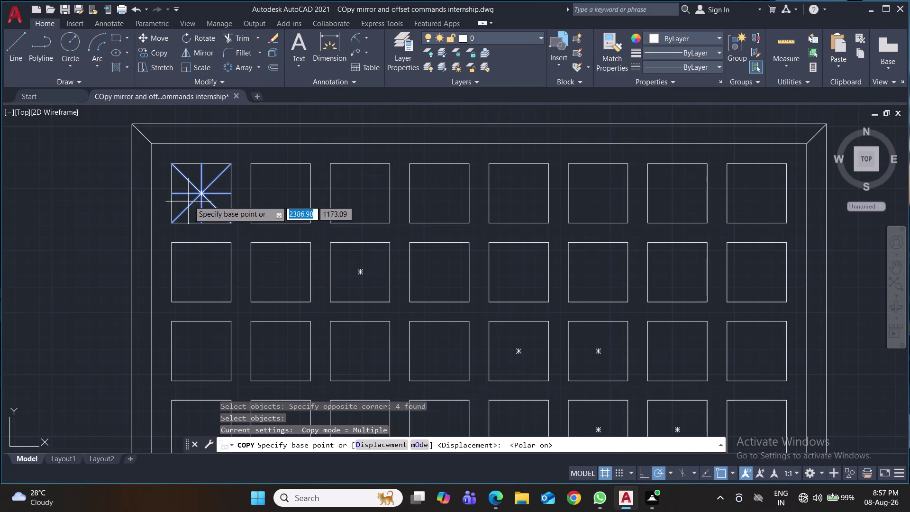
click(203, 193)
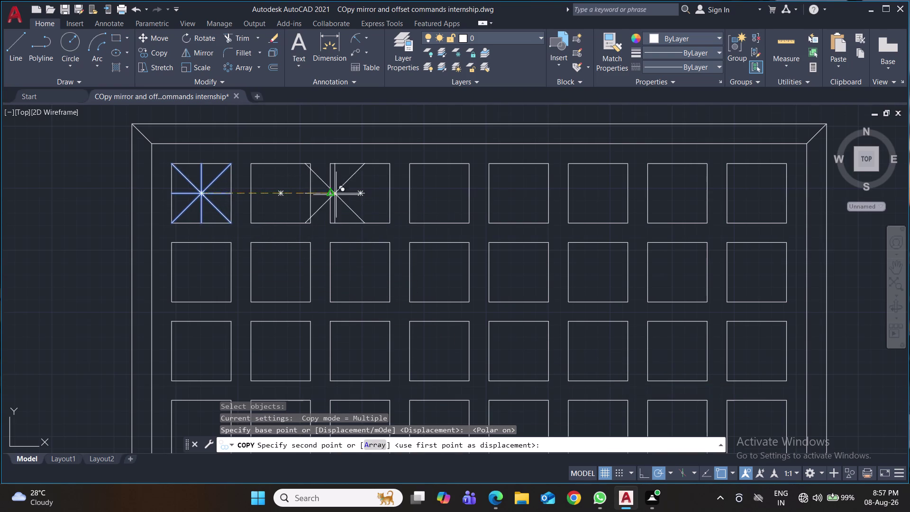
Place star copies in the third, fifth and seventh top-row squares and in rows two to four.
click(359, 192)
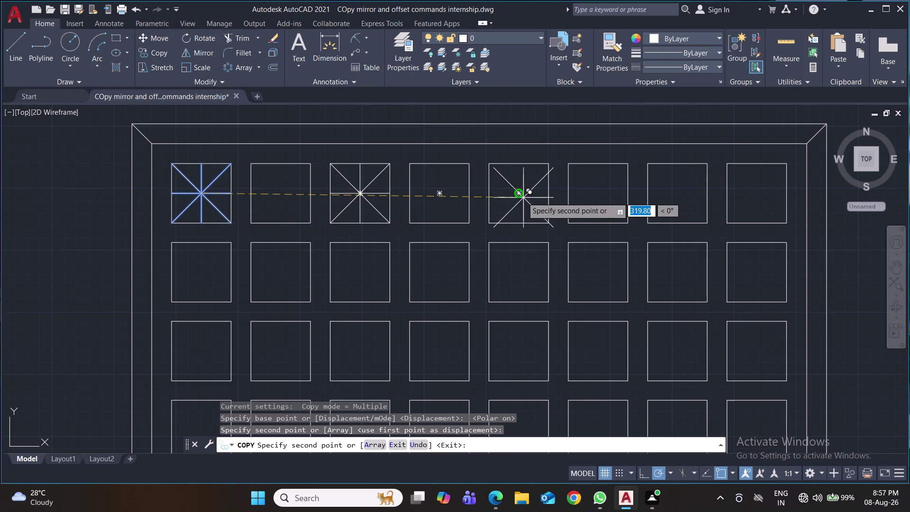
click(519, 194)
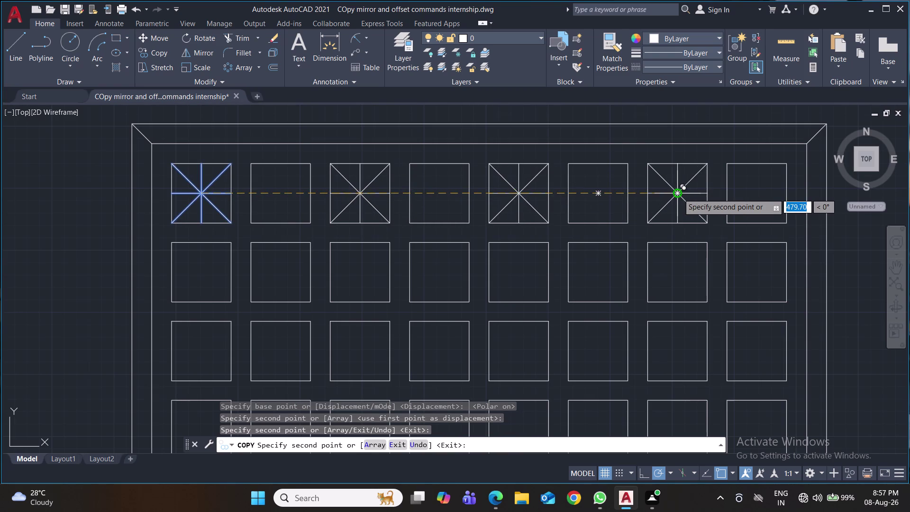
click(679, 193)
middle_drag(666, 279, 611, 214)
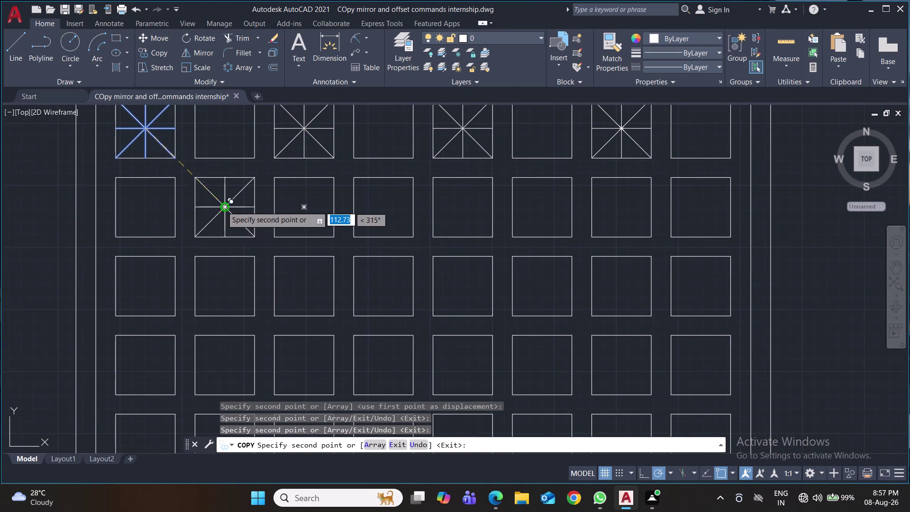
click(222, 206)
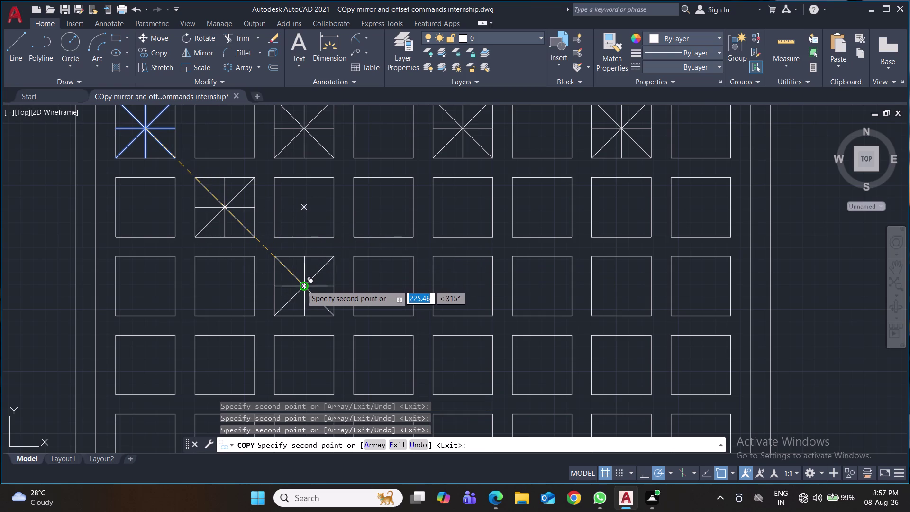
click(301, 285)
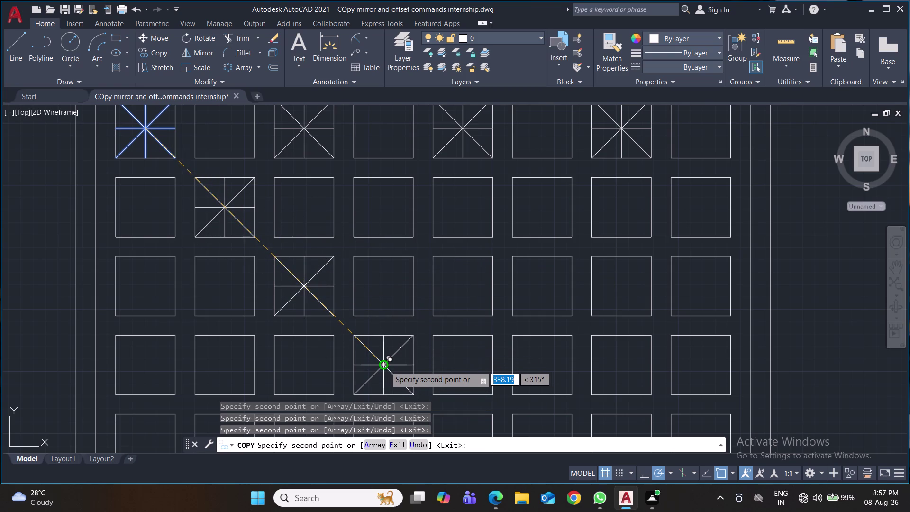
click(386, 366)
Continue placing star copies in alternating squares across the grid's right side.
middle_drag(493, 344, 397, 195)
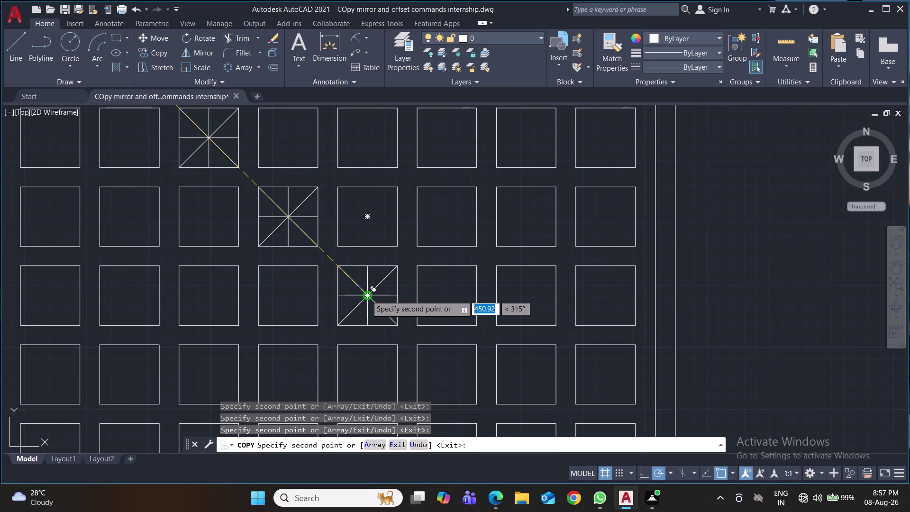
click(366, 296)
middle_drag(428, 304, 359, 214)
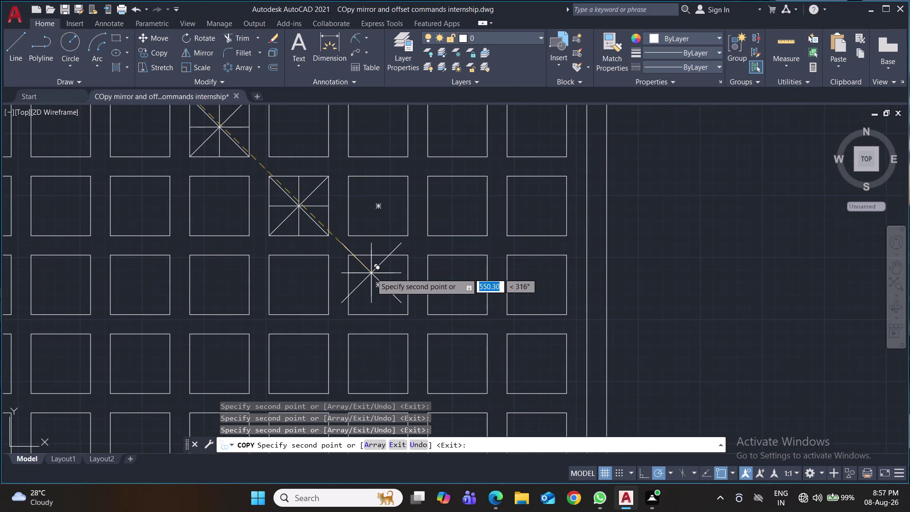
click(378, 283)
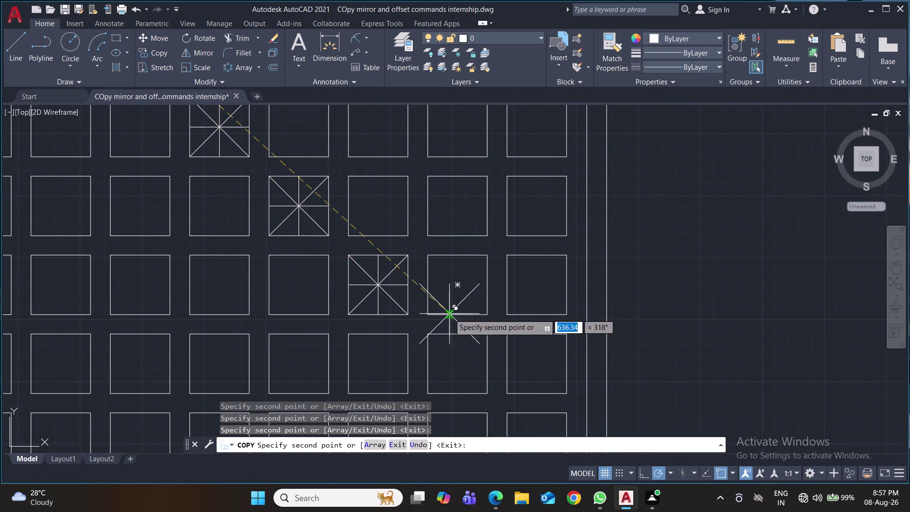
middle_drag(450, 314, 379, 220)
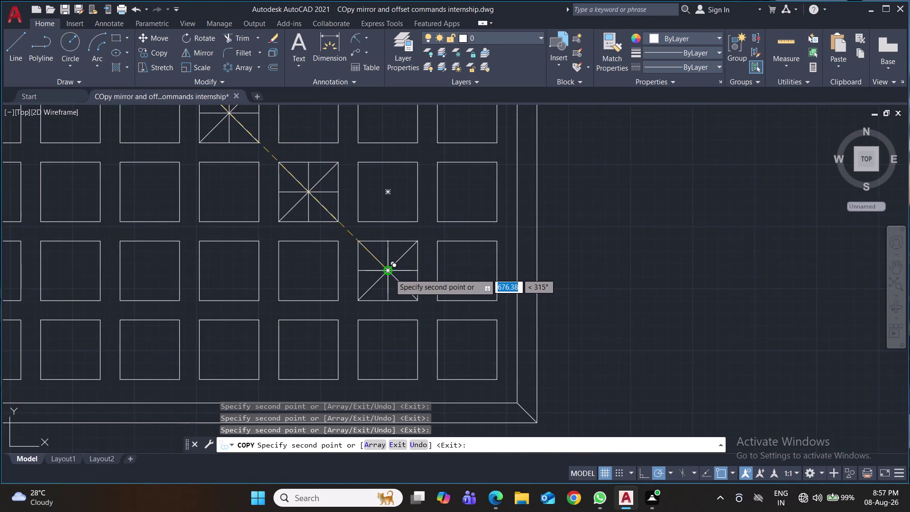
click(390, 274)
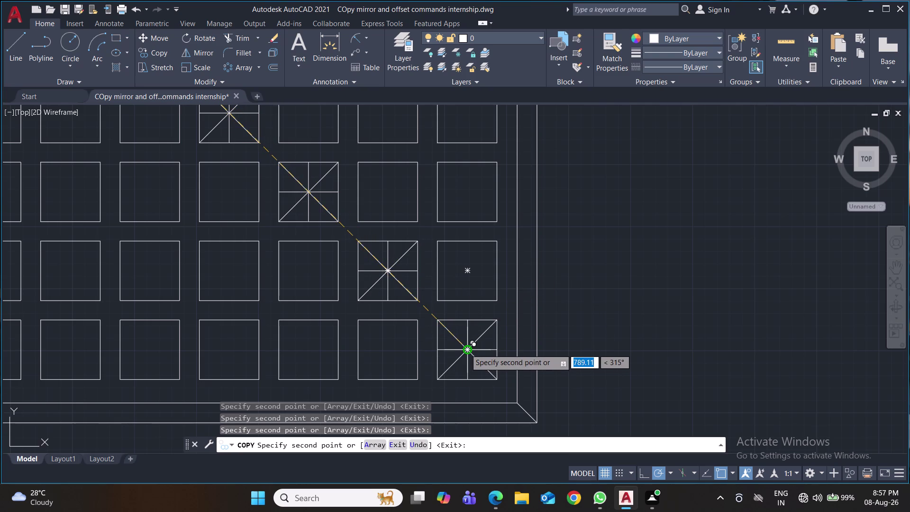
click(465, 349)
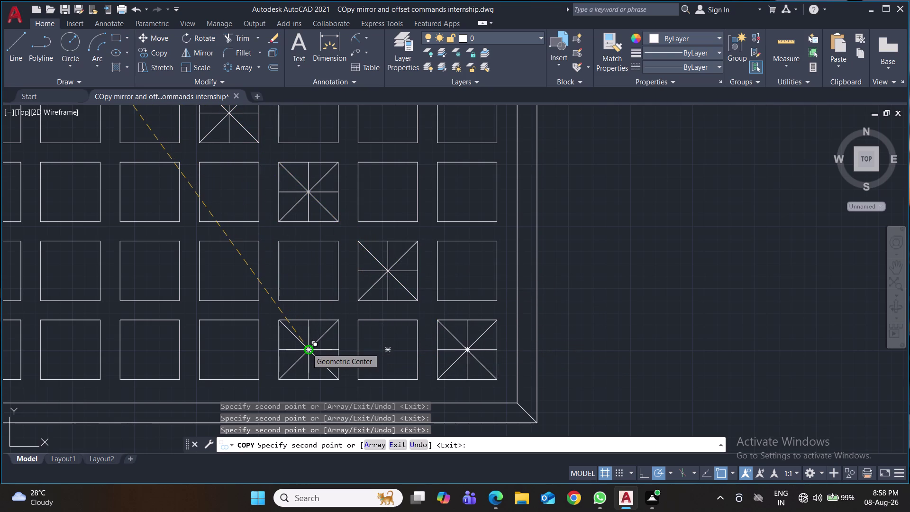
click(307, 348)
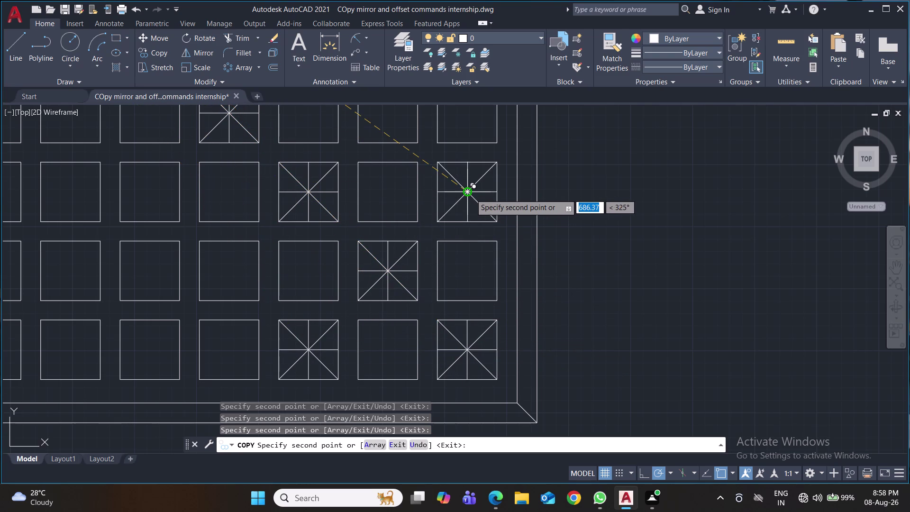
click(469, 194)
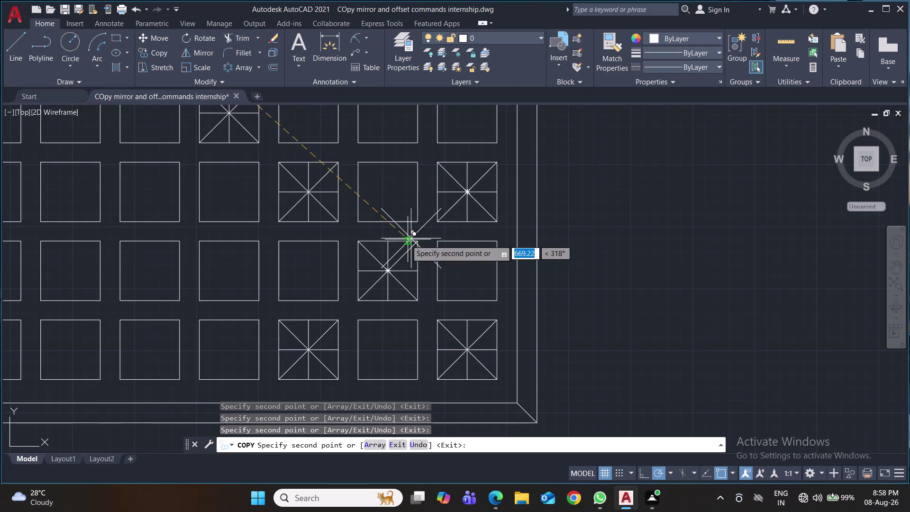
middle_drag(405, 240, 392, 334)
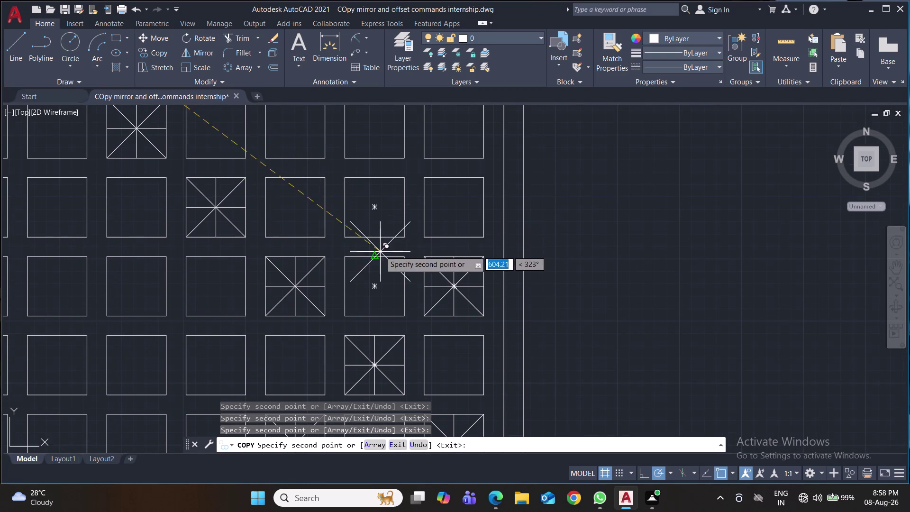
click(376, 208)
middle_drag(401, 222, 348, 317)
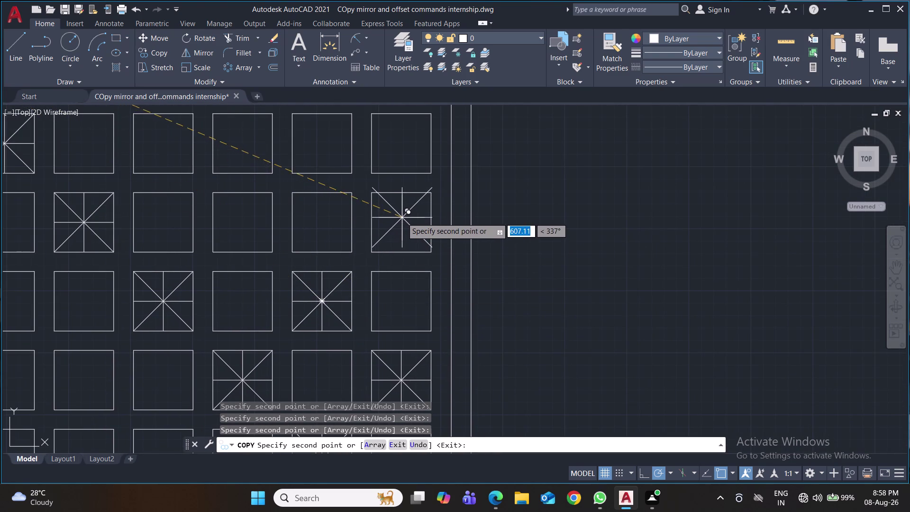
click(403, 222)
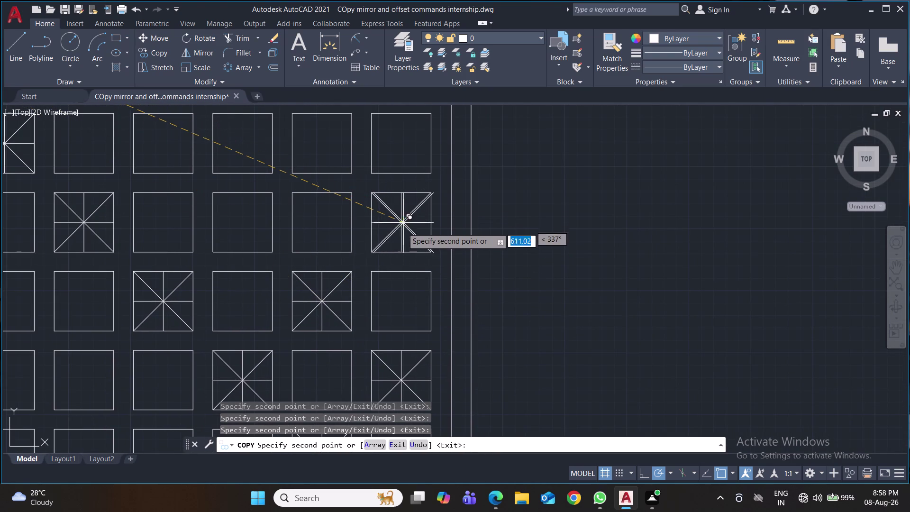
Place star copies in alternating squares of rows two through seven.
scroll(down, 3)
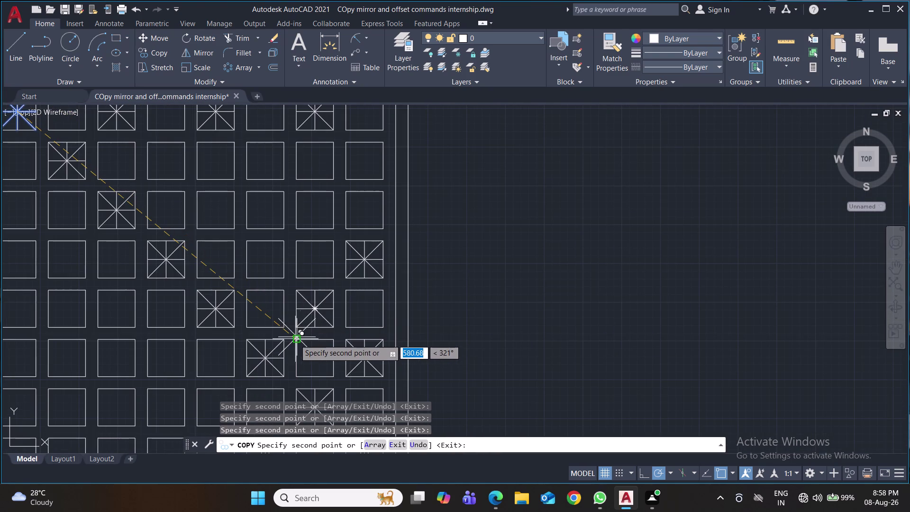
scroll(down, 3)
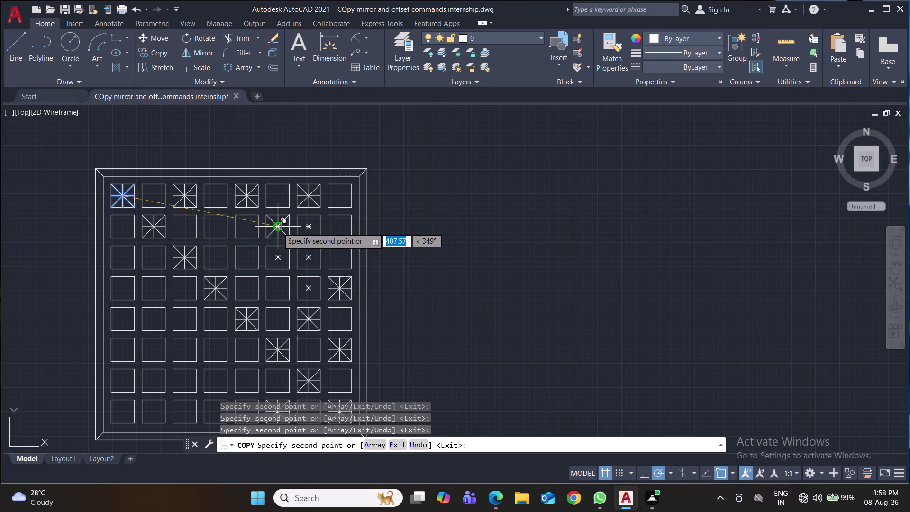
scroll(up, 3)
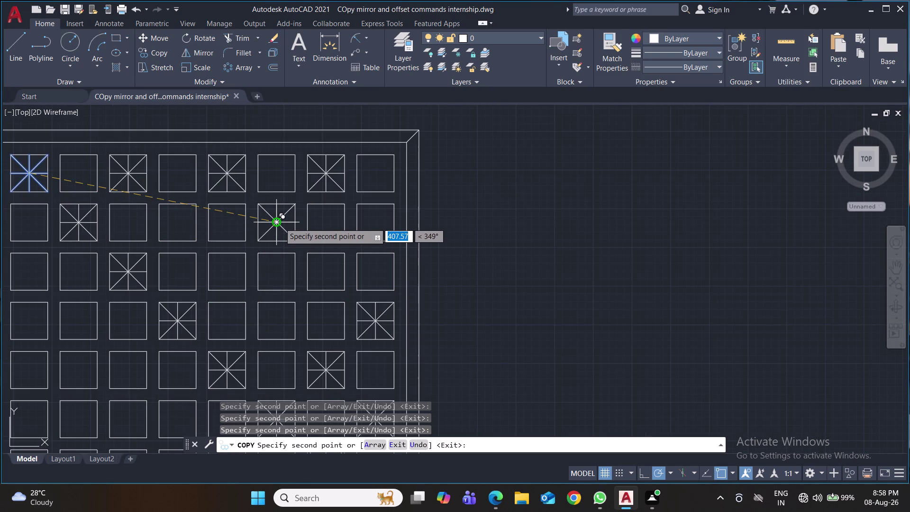
click(279, 222)
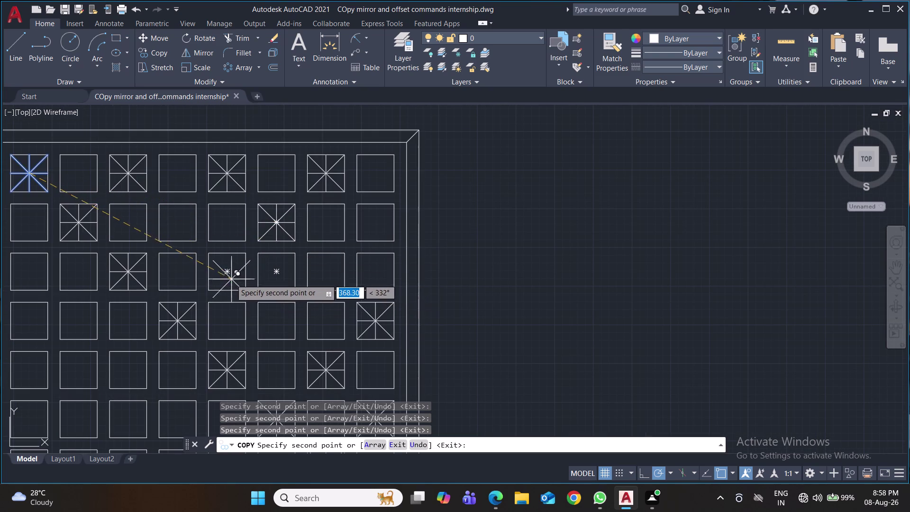
click(227, 271)
scroll(down, 3)
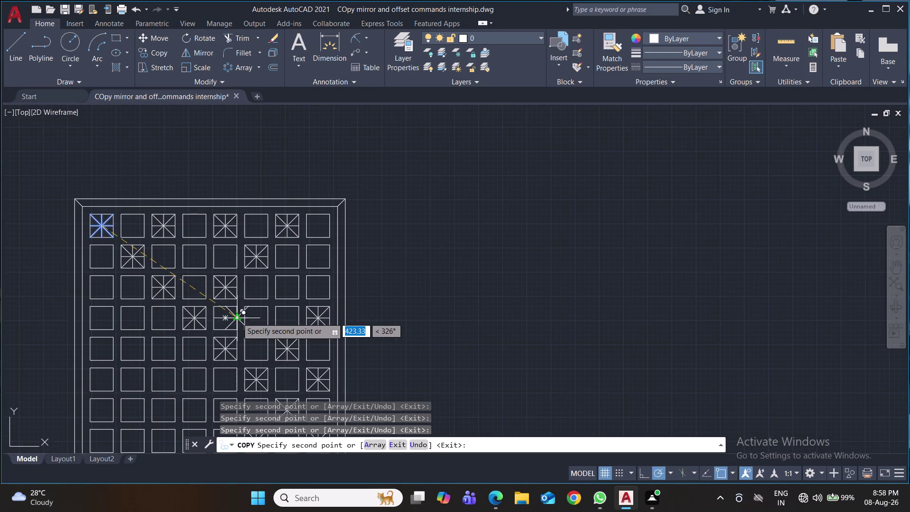
middle_drag(237, 317, 320, 244)
click(246, 278)
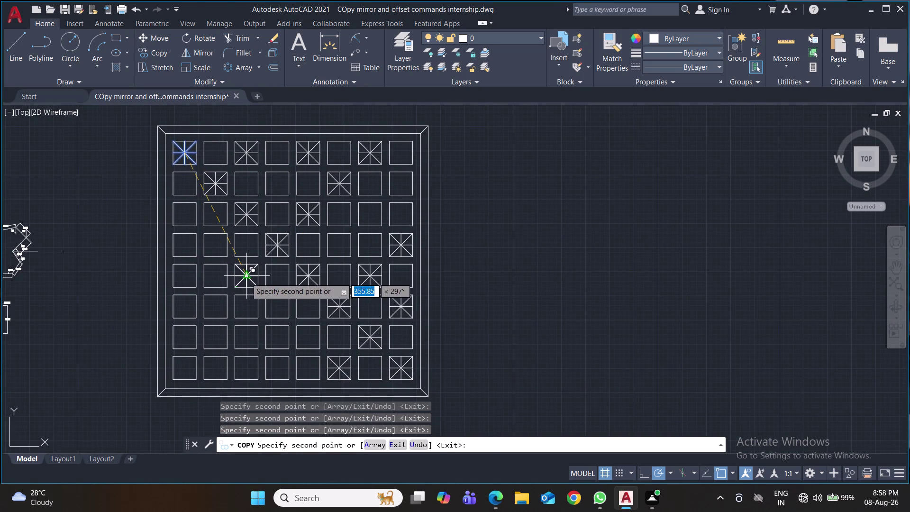
click(214, 308)
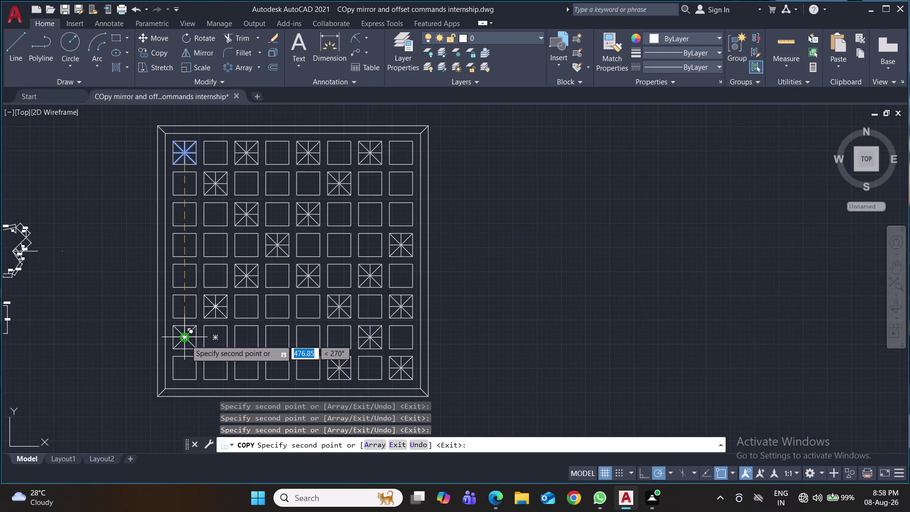
click(185, 340)
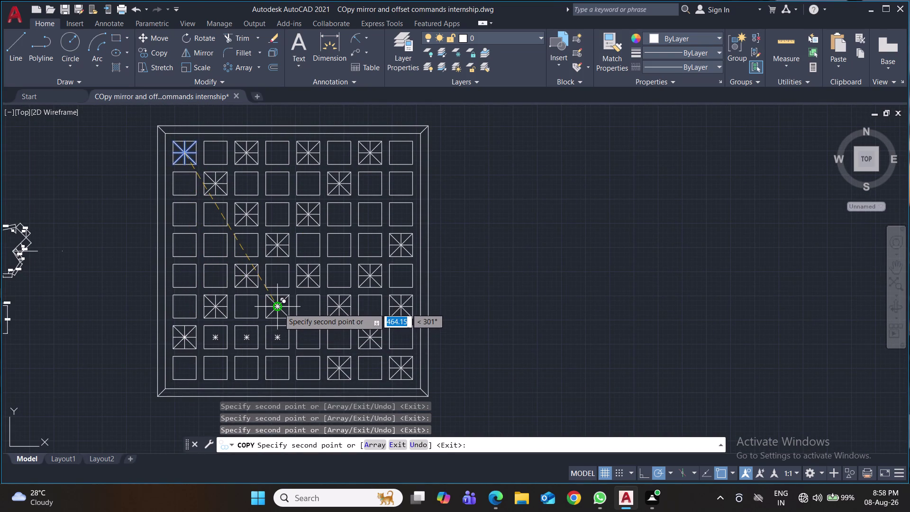
click(278, 308)
click(249, 338)
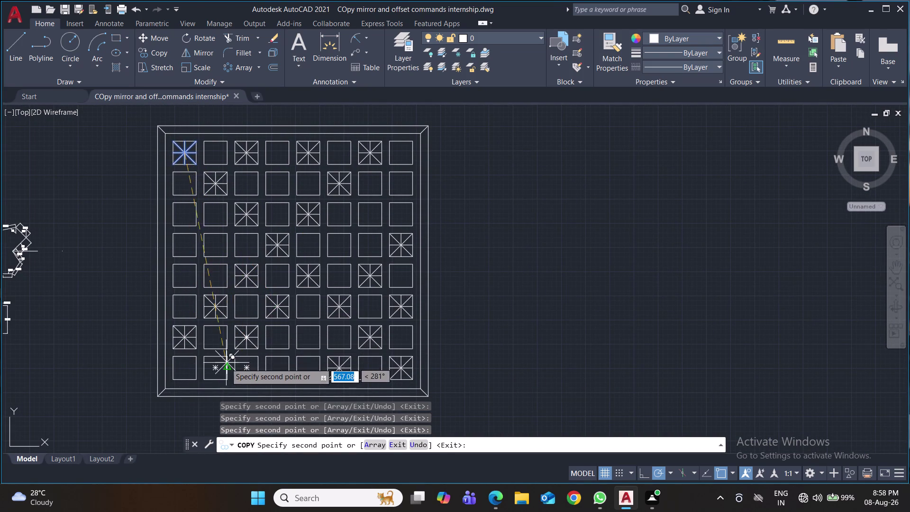
Fill the remaining alternating squares, including the bottom row, with star copies.
click(217, 369)
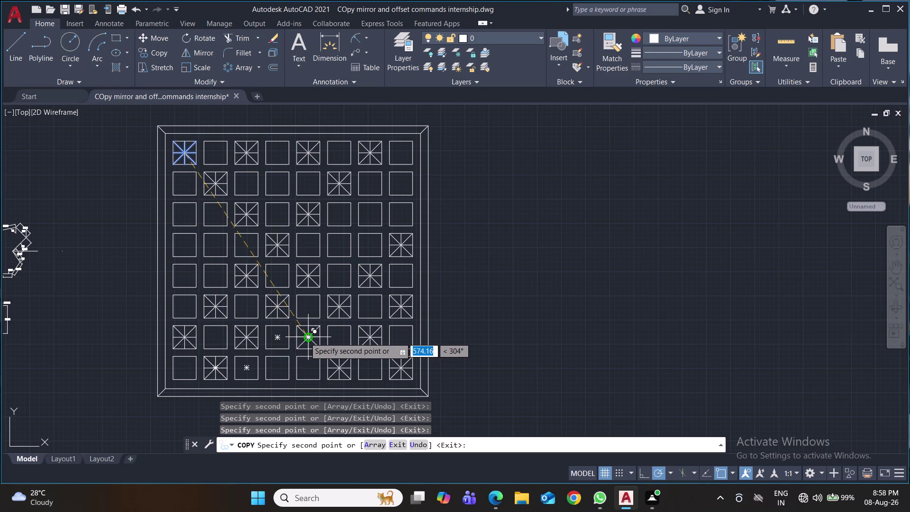
click(305, 338)
click(275, 365)
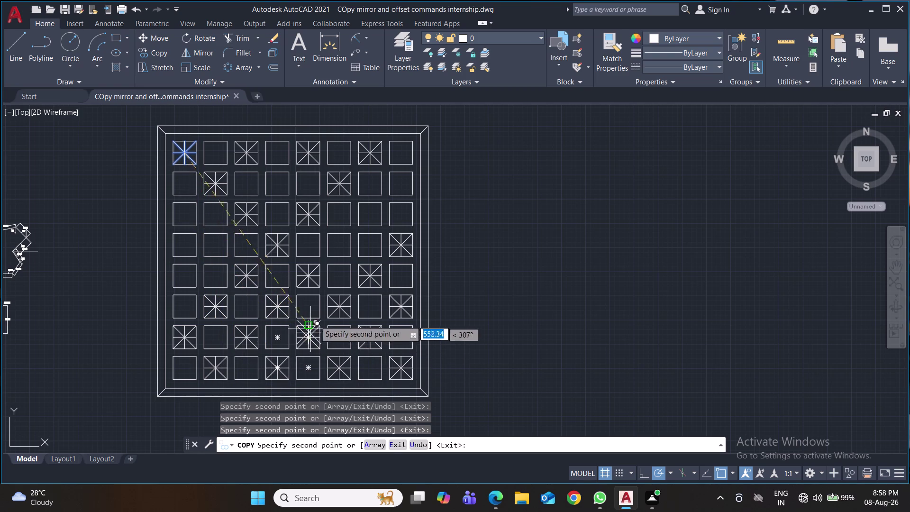
click(339, 245)
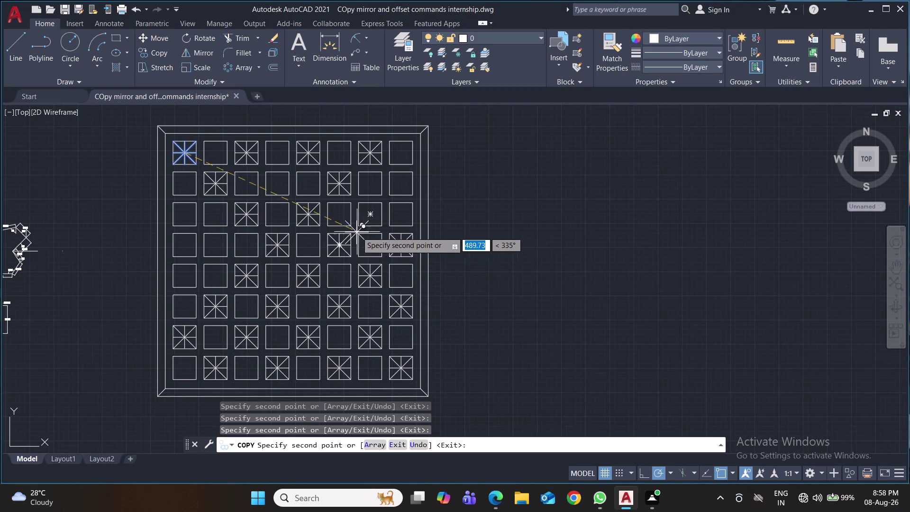
click(371, 214)
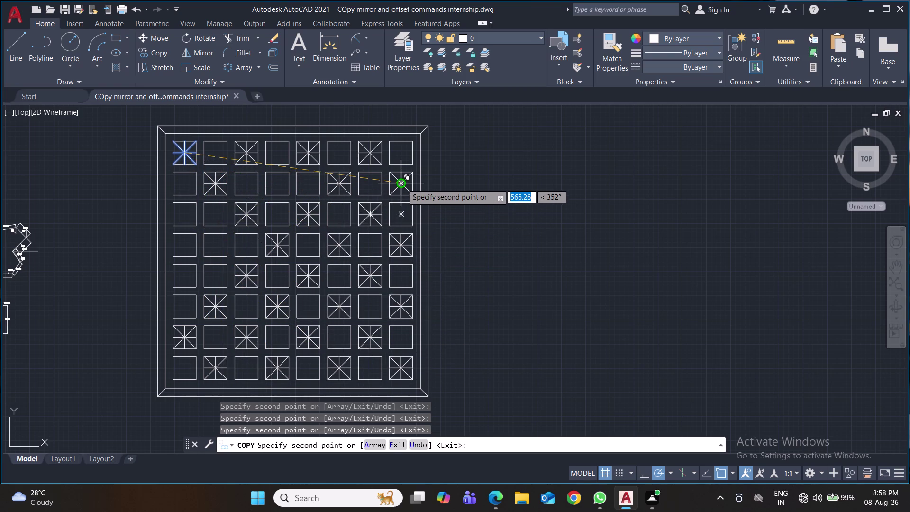
click(403, 184)
click(279, 181)
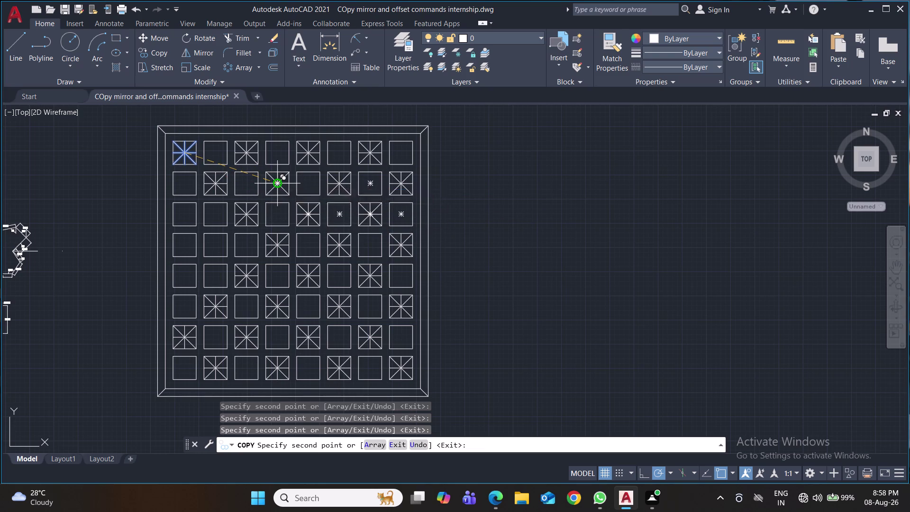
click(217, 246)
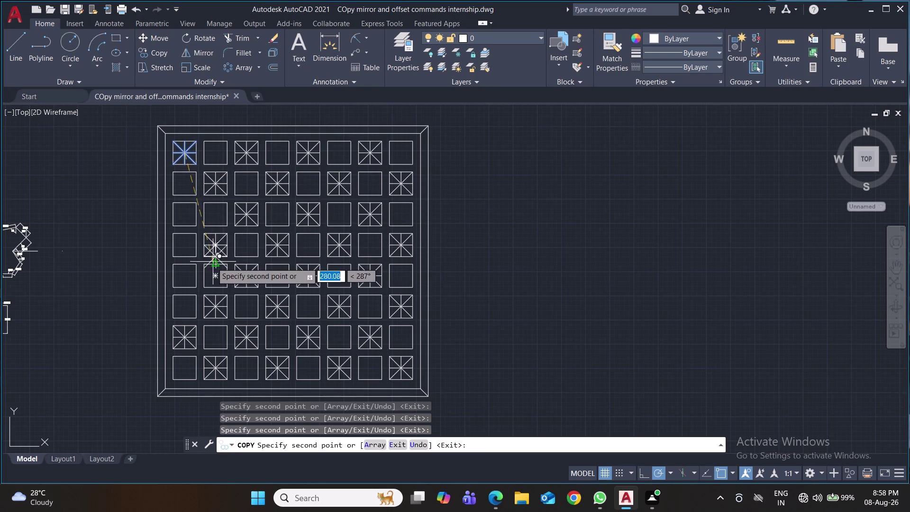
click(188, 274)
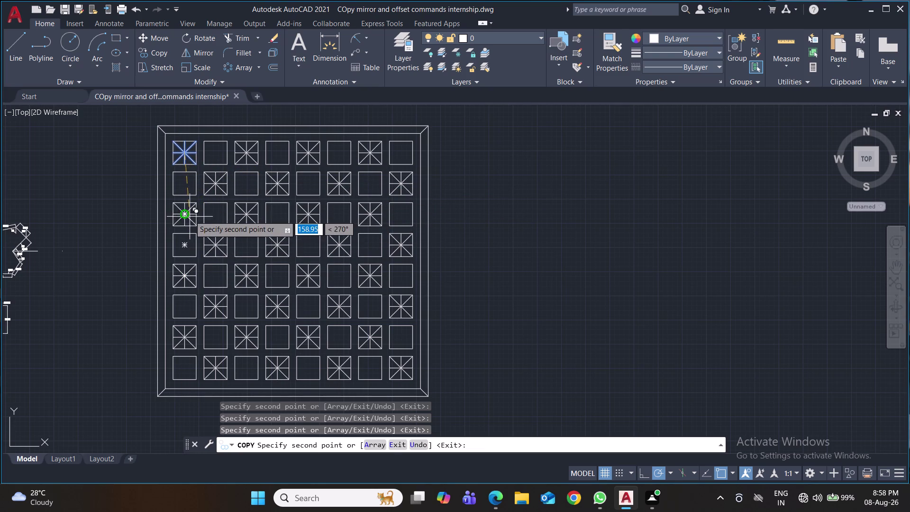
click(187, 212)
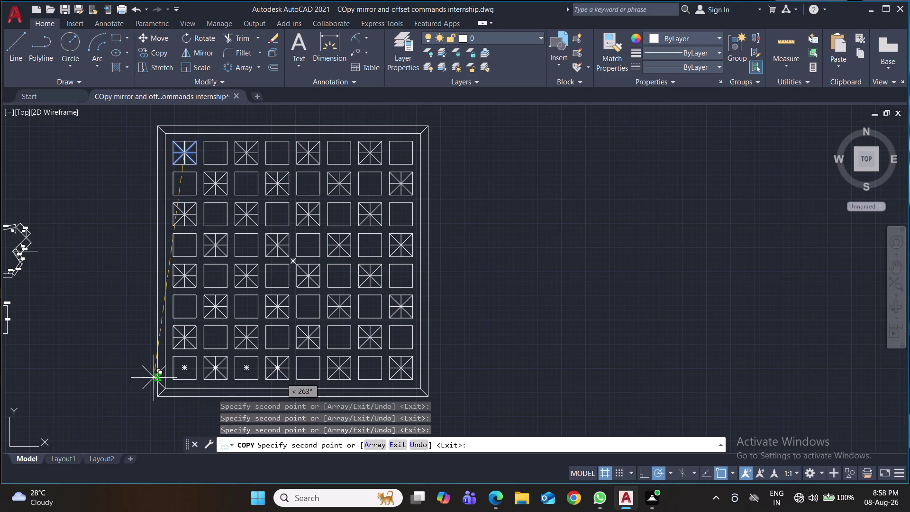
End the copy and save the star-filled drawing.
key(ctrl+s)
key(ctrl+s)
key(ctrl+s)
key(ctrl+s)
key(ctrl+s)
key(ctrl+s)
key(ctrl+s)
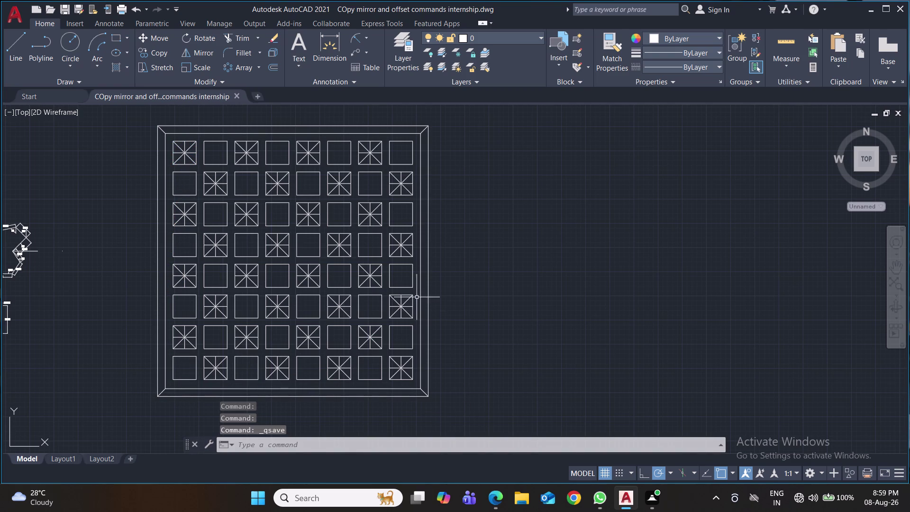
click(367, 38)
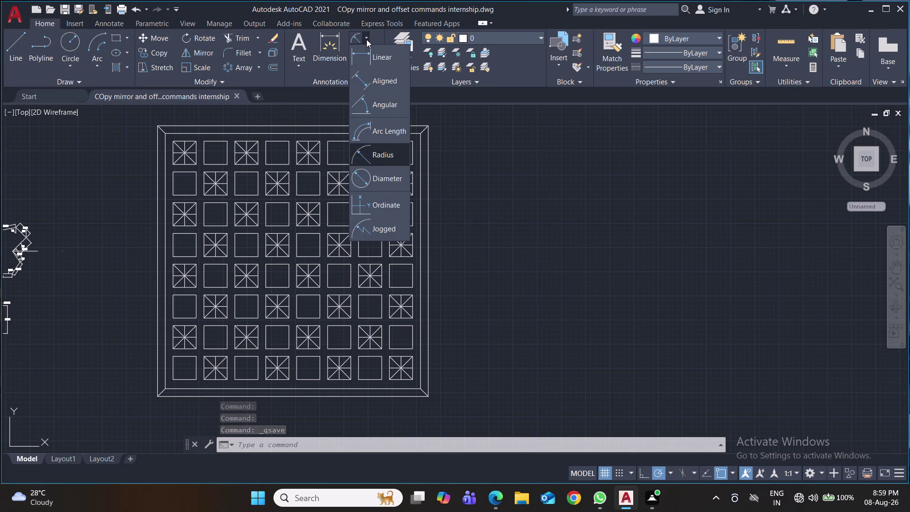
Add a linear dimension for the frame's overall 700 top width.
click(373, 61)
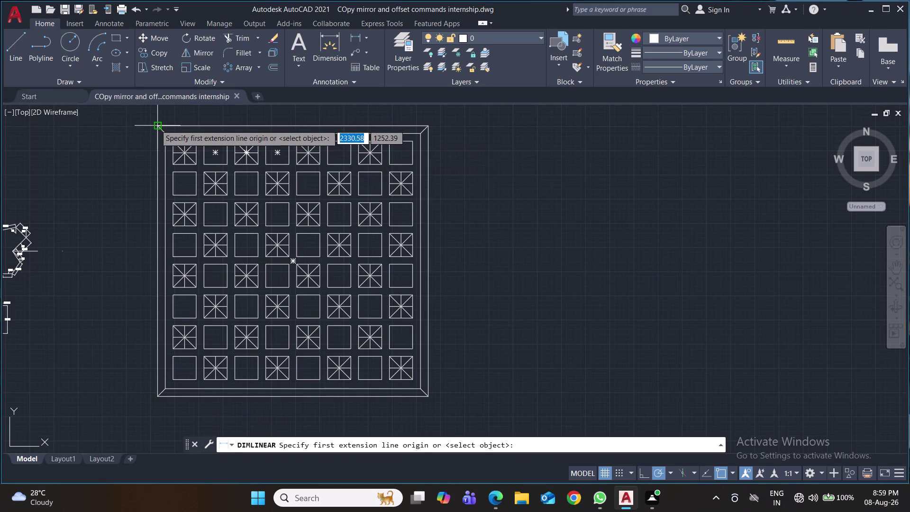
click(156, 125)
click(424, 125)
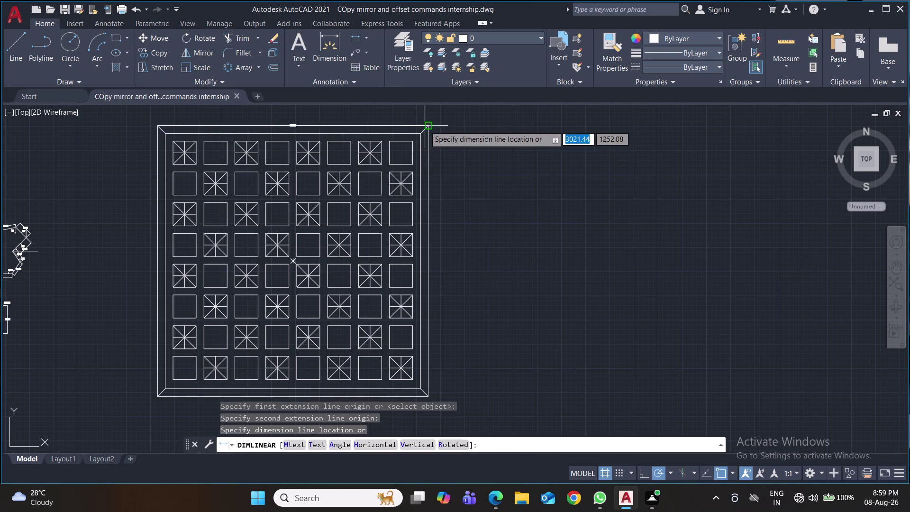
click(422, 116)
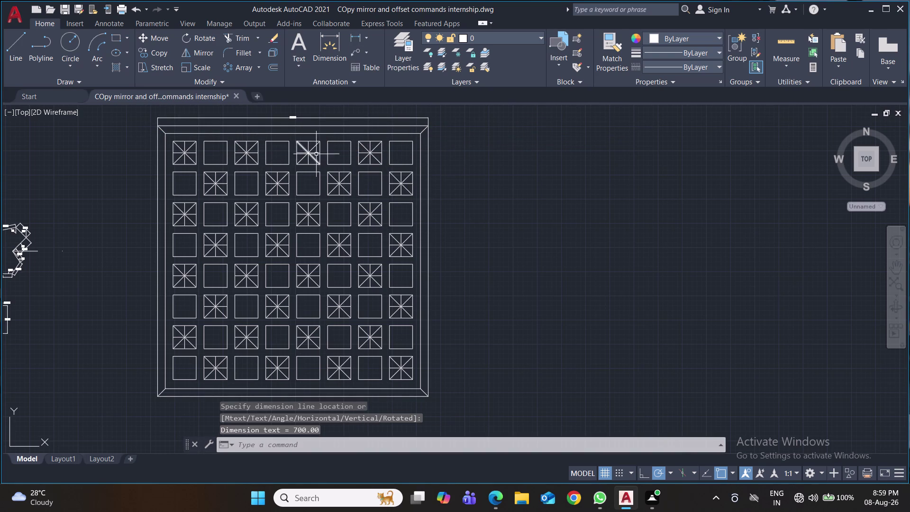
scroll(down, 3)
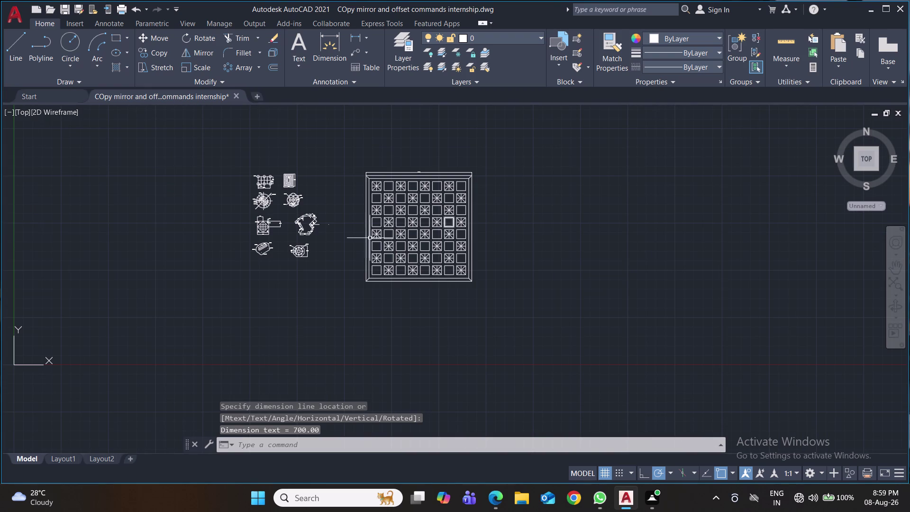
scroll(up, 3)
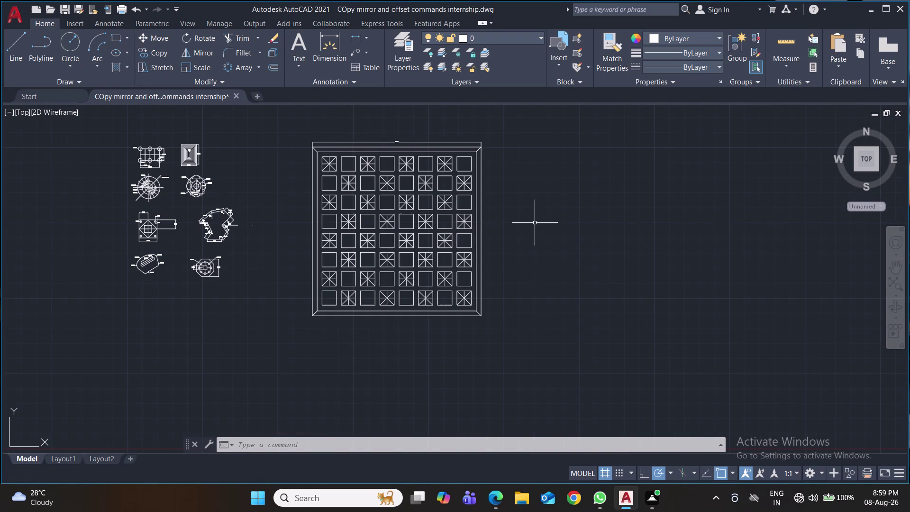
scroll(up, 3)
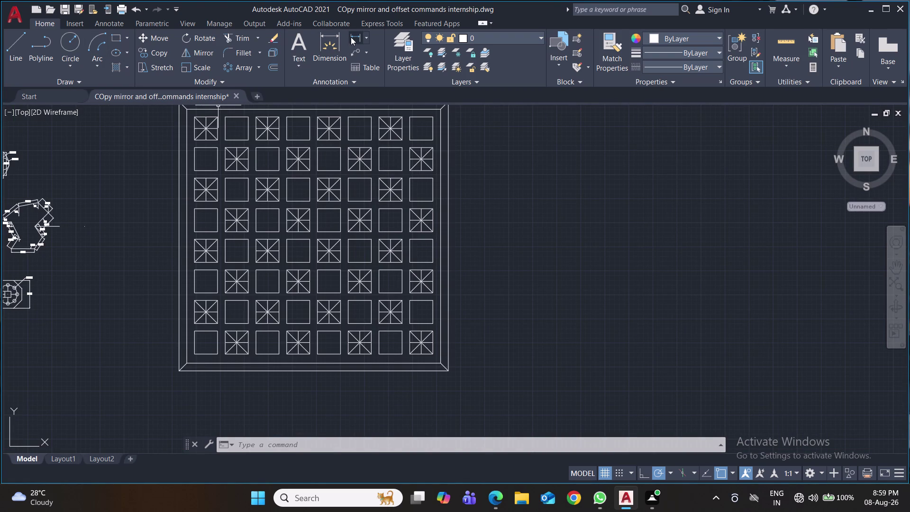
Dimension the 20.00 border gap at the frame's bottom-right corner.
click(351, 37)
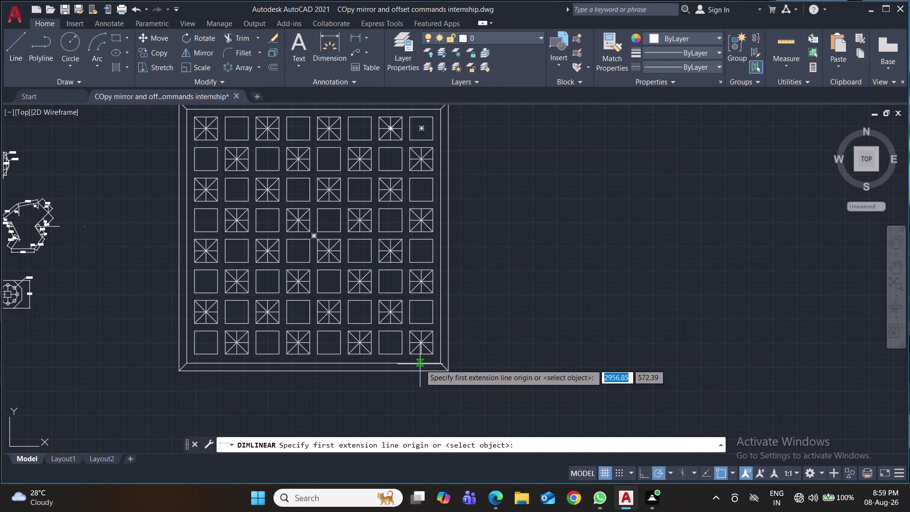
click(420, 364)
click(420, 370)
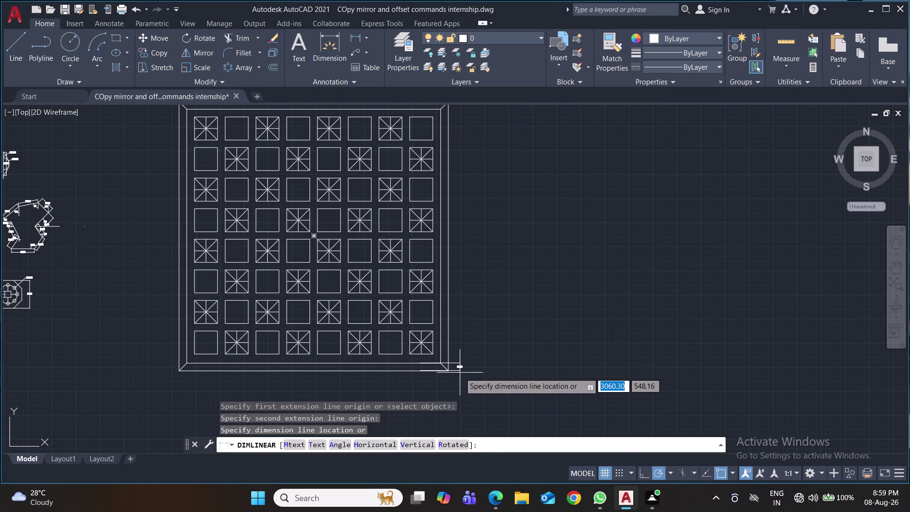
click(460, 372)
scroll(up, 3)
scroll(up, 3)
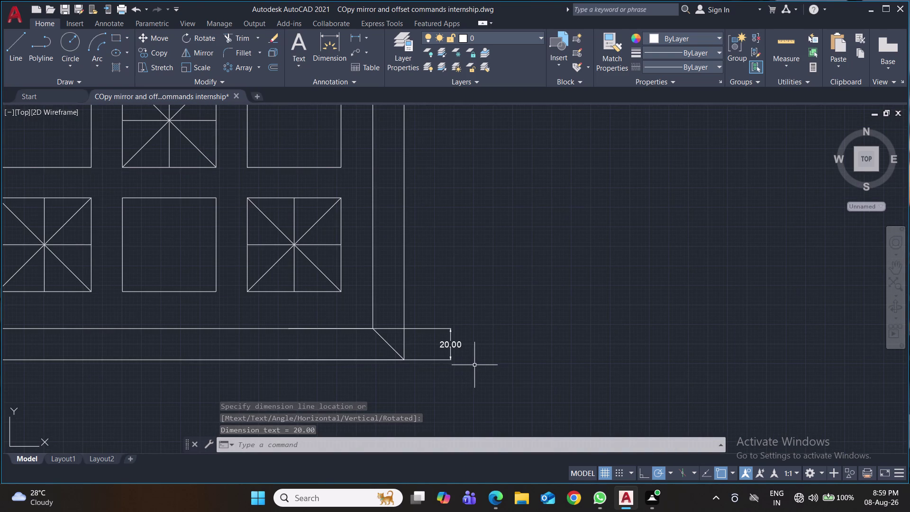
scroll(down, 3)
Dimension the bottom-right square as 60.00, then bring up the dimension style manager.
key(space)
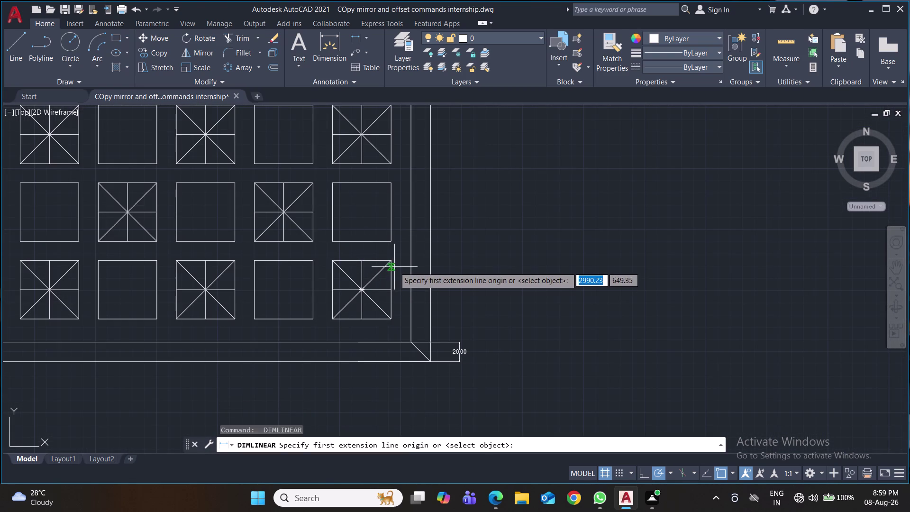
click(390, 263)
click(391, 316)
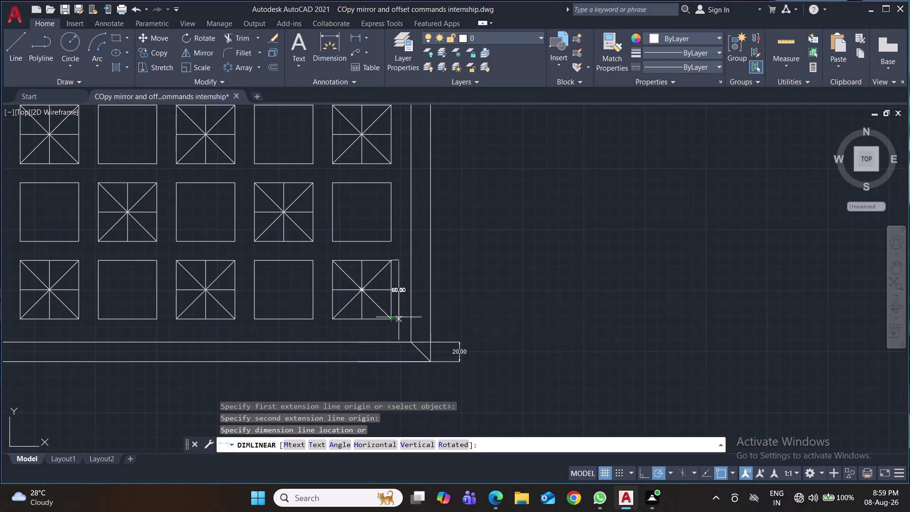
click(456, 318)
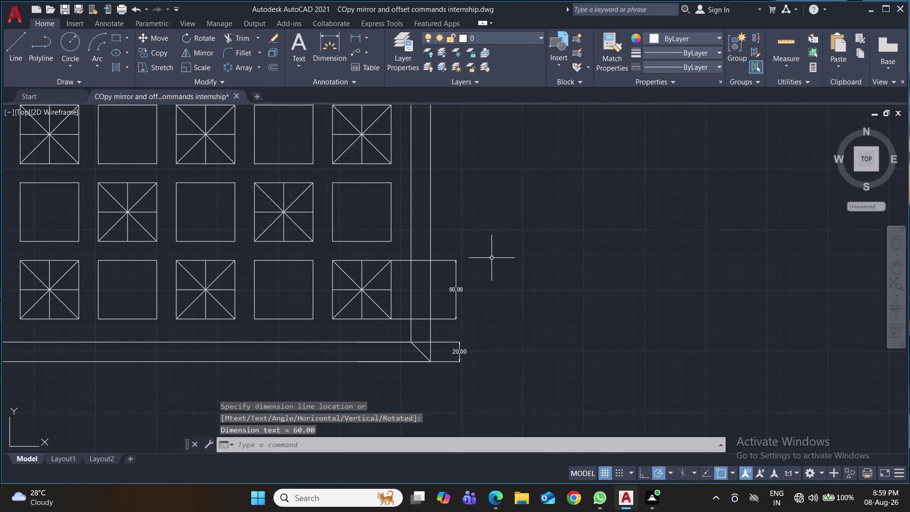
key(d)
key(Return)
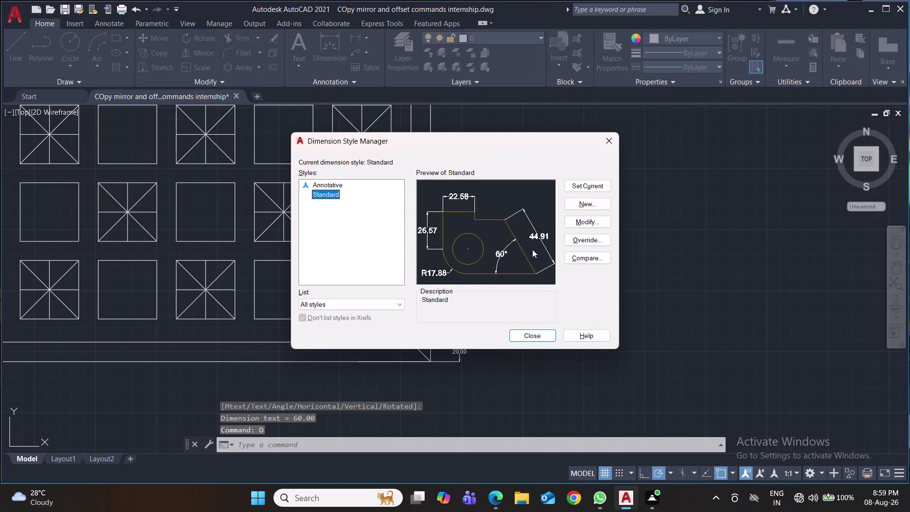
Close the Standard dimension style dialogs unchanged and zoom out over the drawing.
click(581, 219)
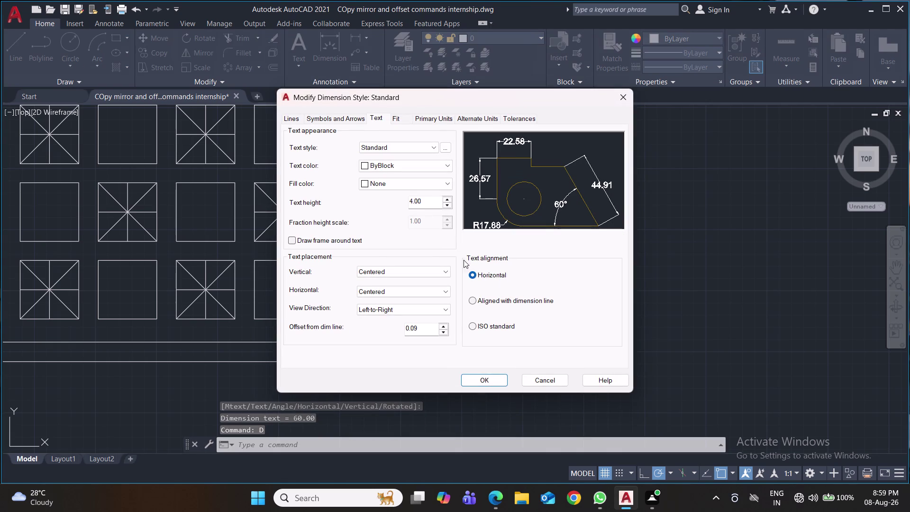
click(492, 378)
click(529, 336)
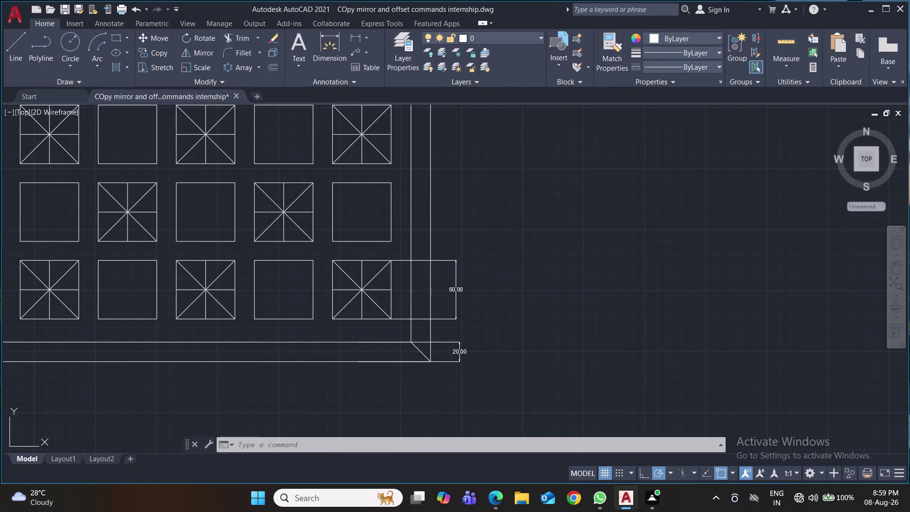
scroll(down, 3)
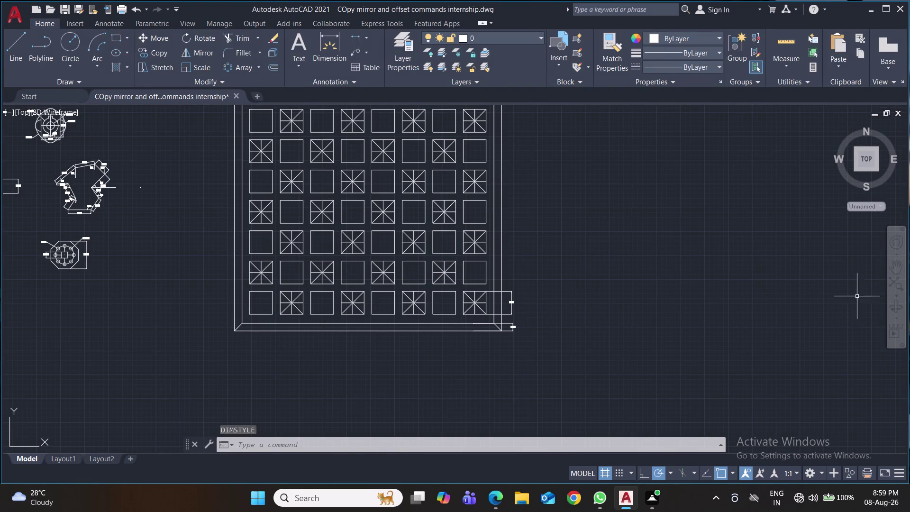
click(897, 287)
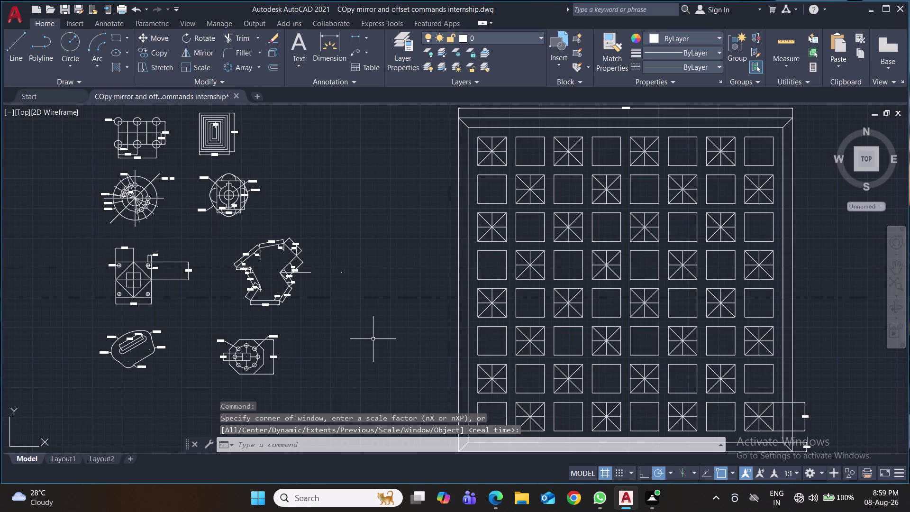
scroll(down, 3)
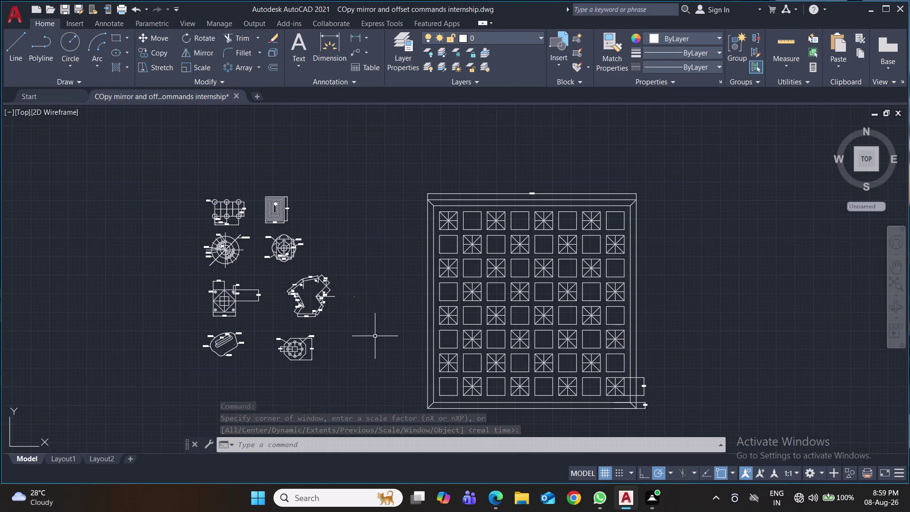
scroll(up, 3)
scroll(down, 3)
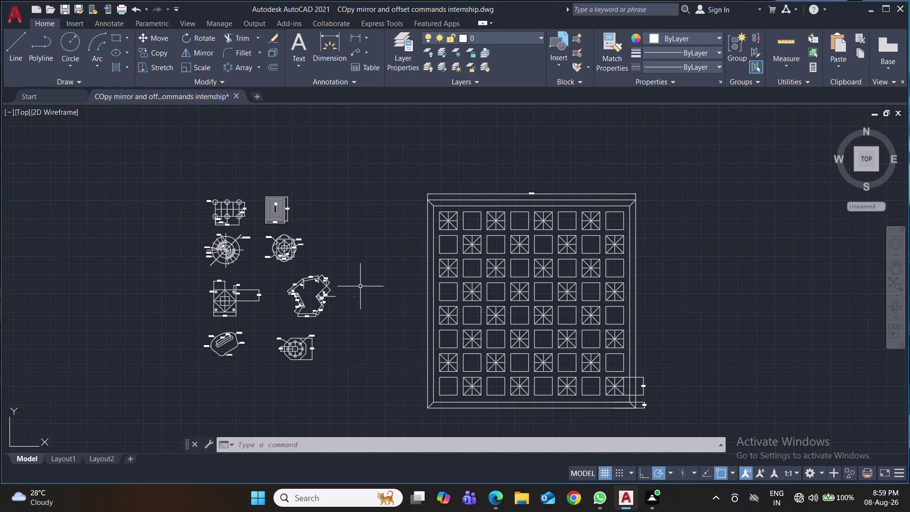
key(ctrl+p)
Set the plotter to DWG To PDF.pc3 with ISO full bleed A4 paper in portrait.
click(454, 160)
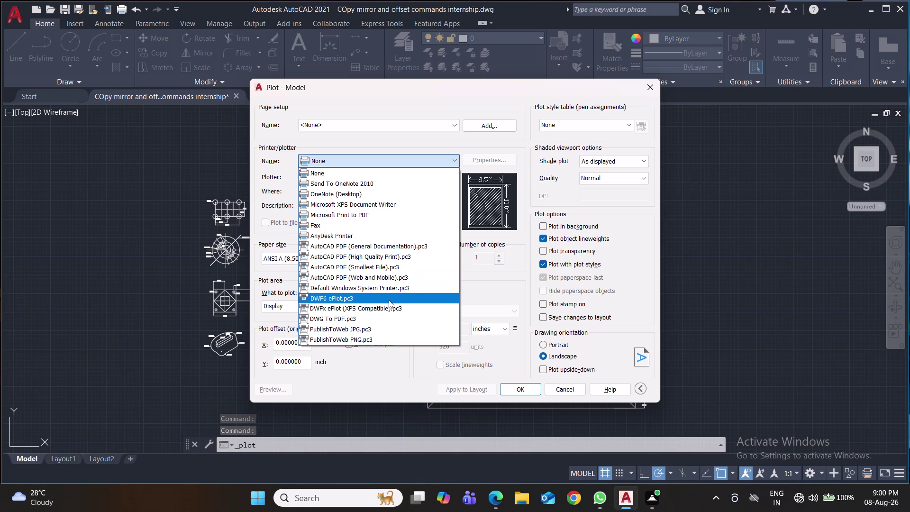
click(385, 316)
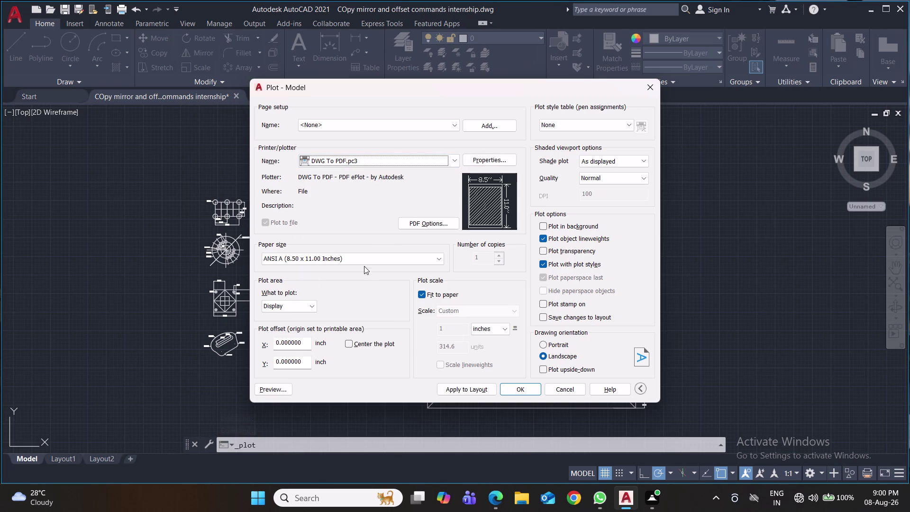
click(360, 261)
scroll(up, 3)
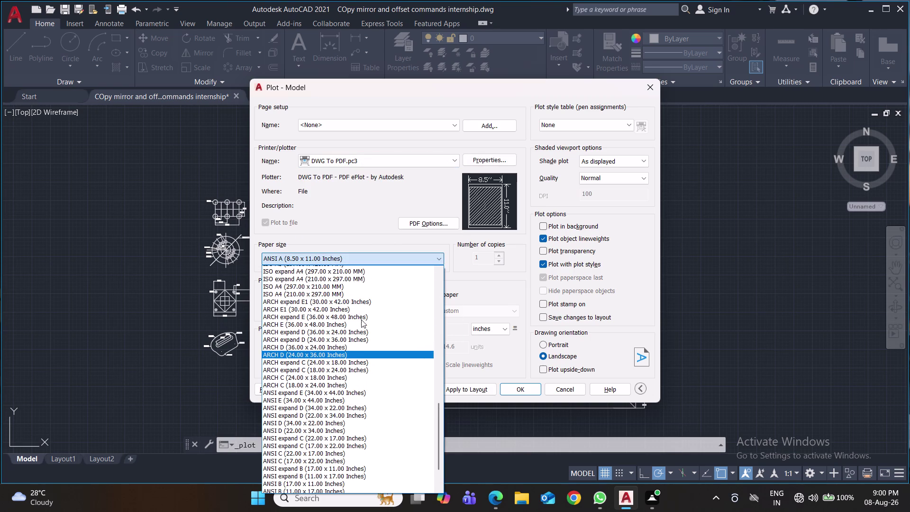
scroll(up, 3)
scroll(up, 3)
scroll(up, 3)
scroll(up, 3)
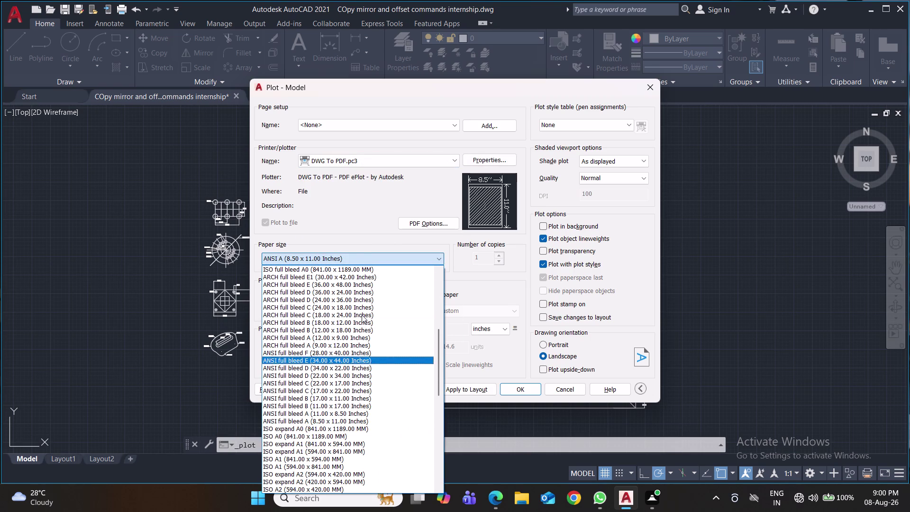
scroll(up, 3)
scroll(up, 3)
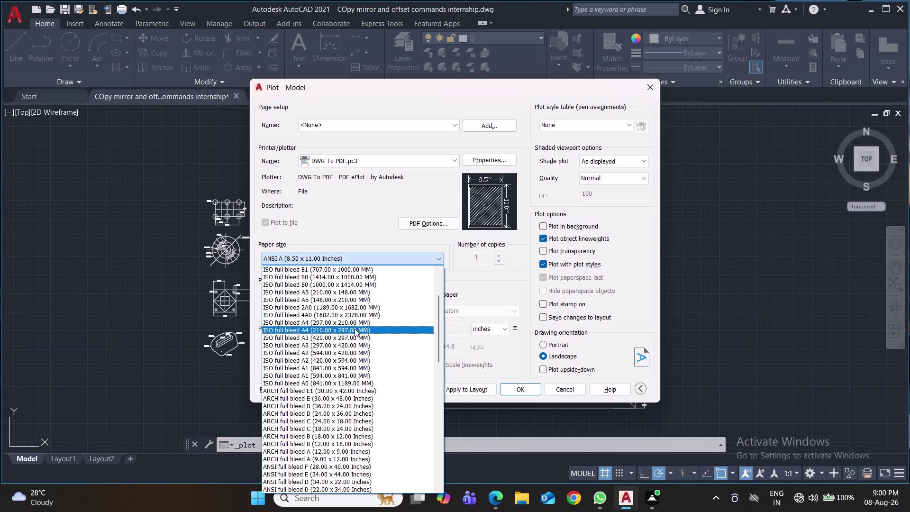
click(354, 329)
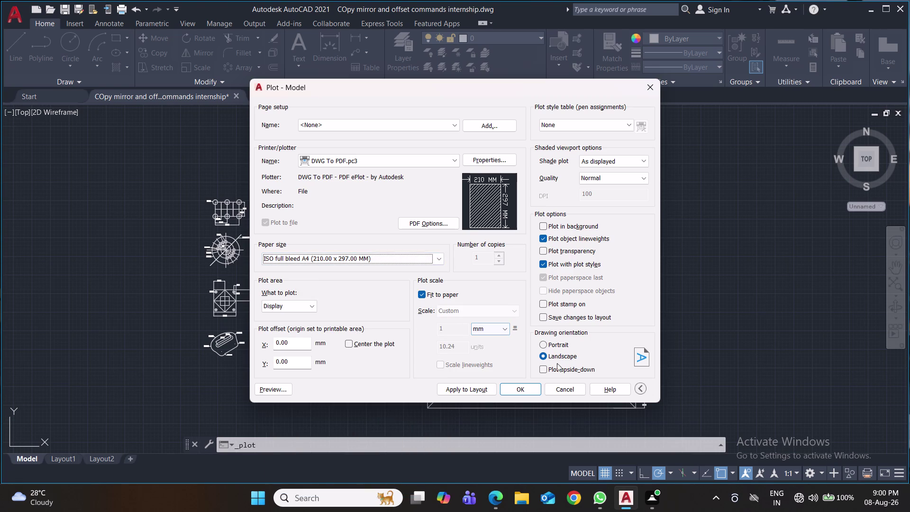
click(556, 344)
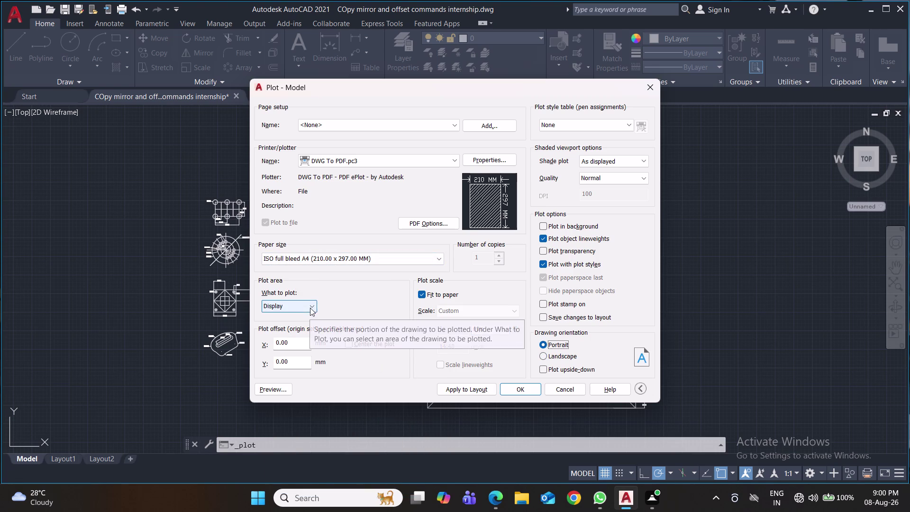
Set a picked window around the drawing as the plot area and start plotting.
click(310, 306)
click(293, 337)
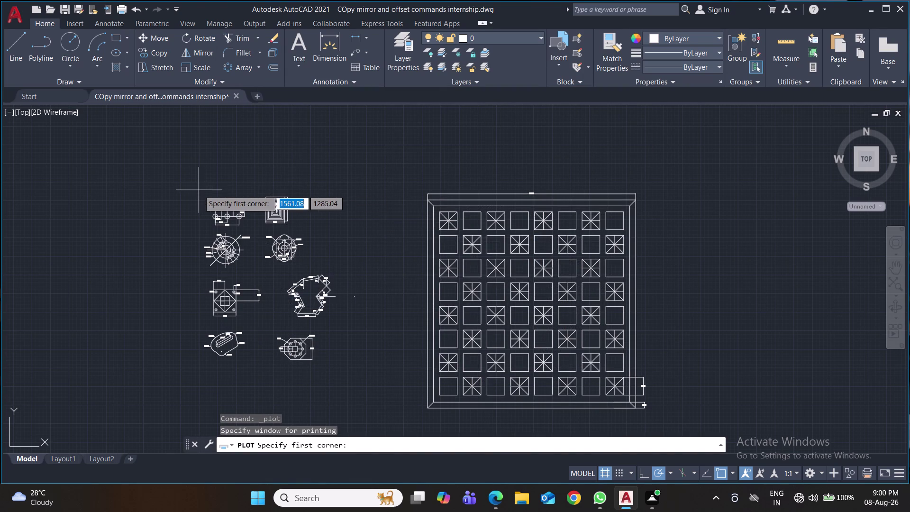
click(196, 189)
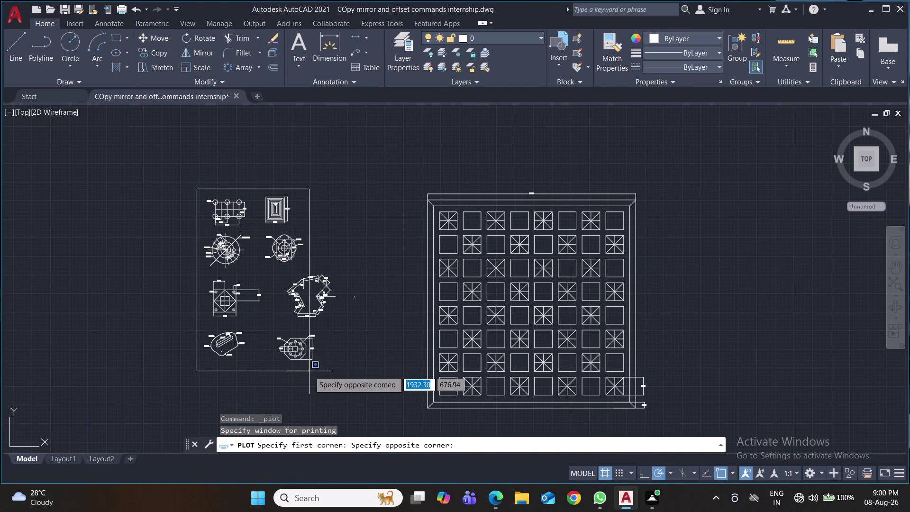
click(349, 373)
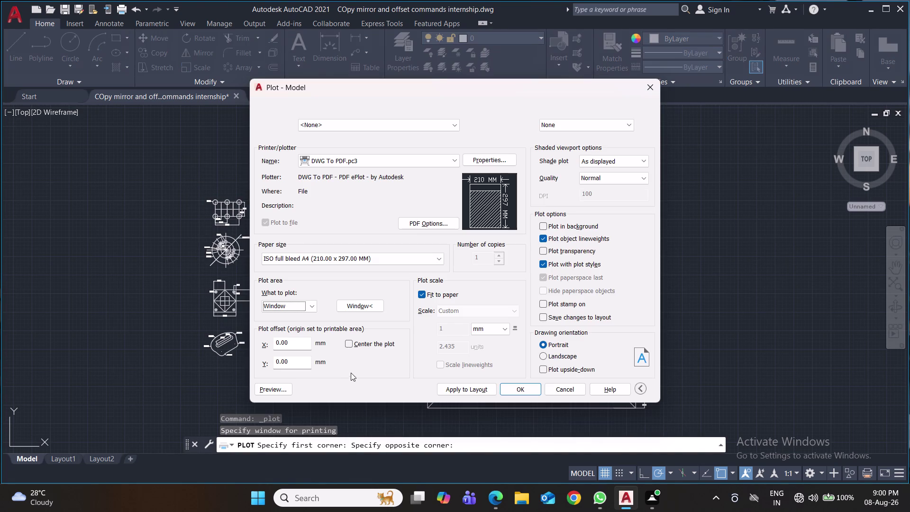
click(515, 387)
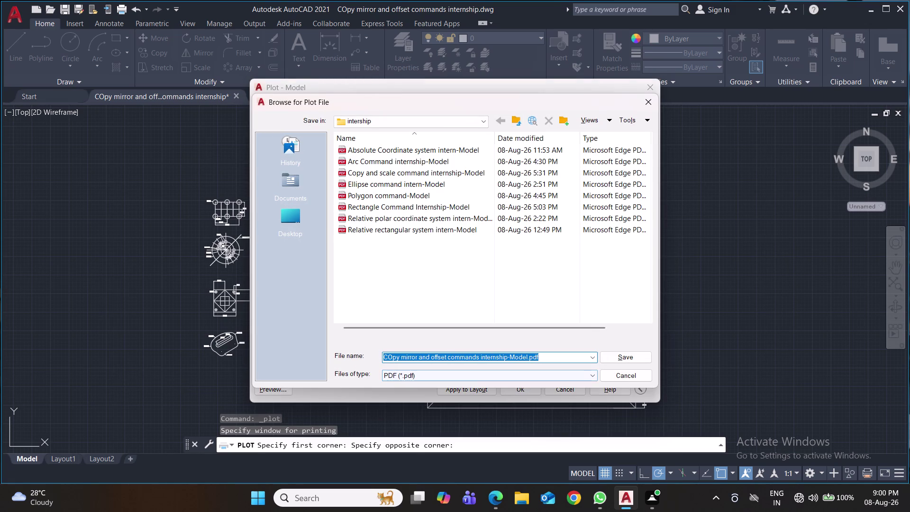
Correct the PDF name to 'Copy mirror and offset commands internship-Model' and save it.
click(391, 356)
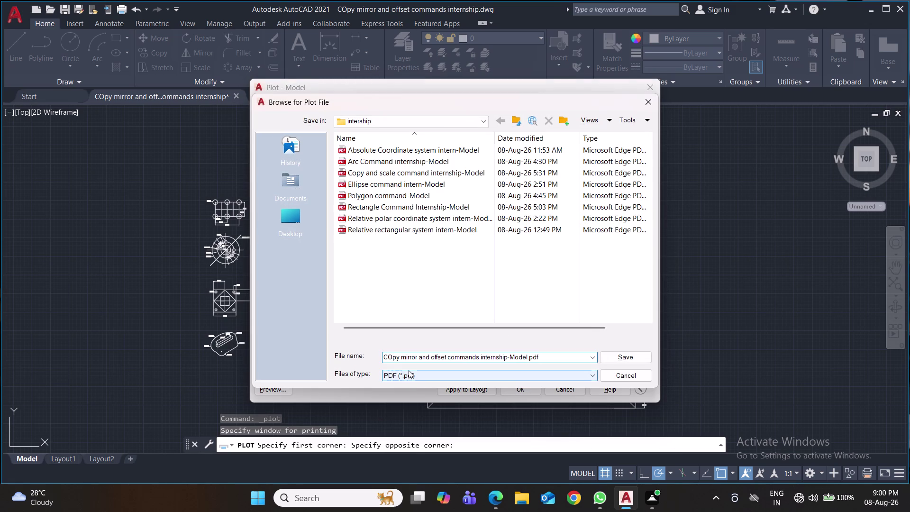
key(BackSpace)
key(o)
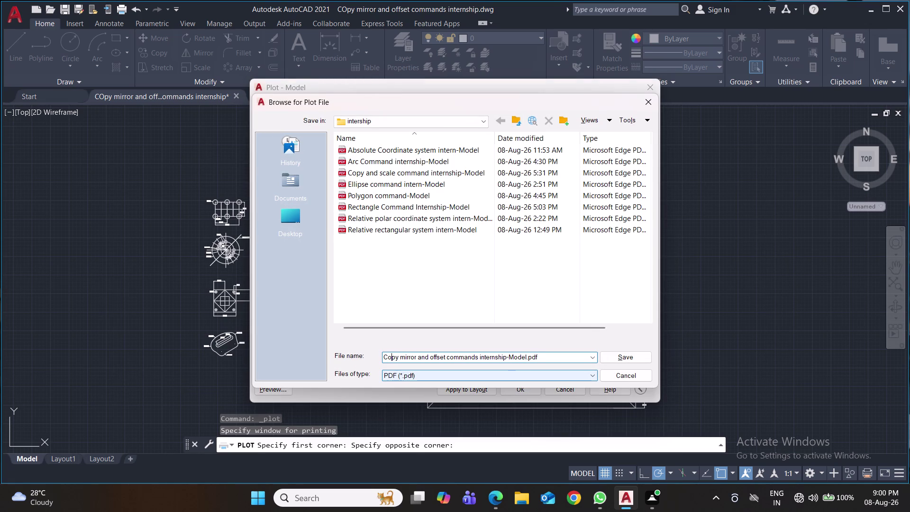
click(620, 359)
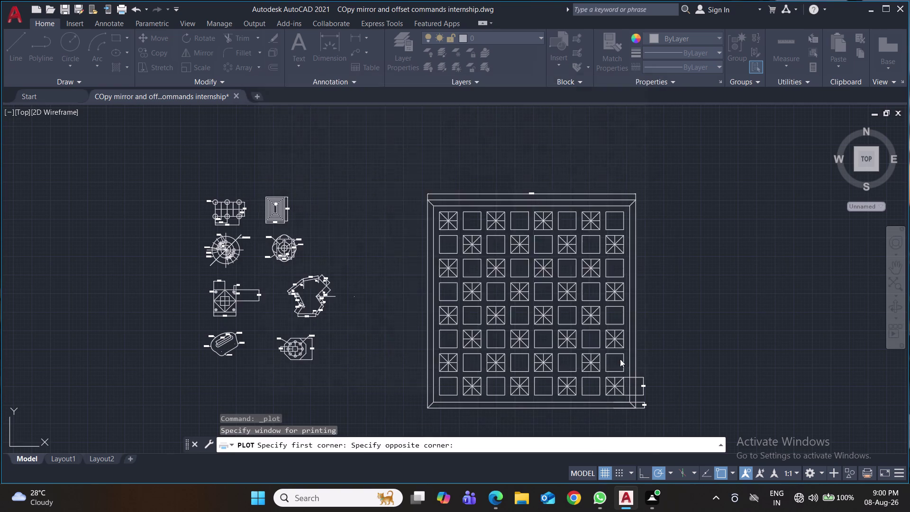